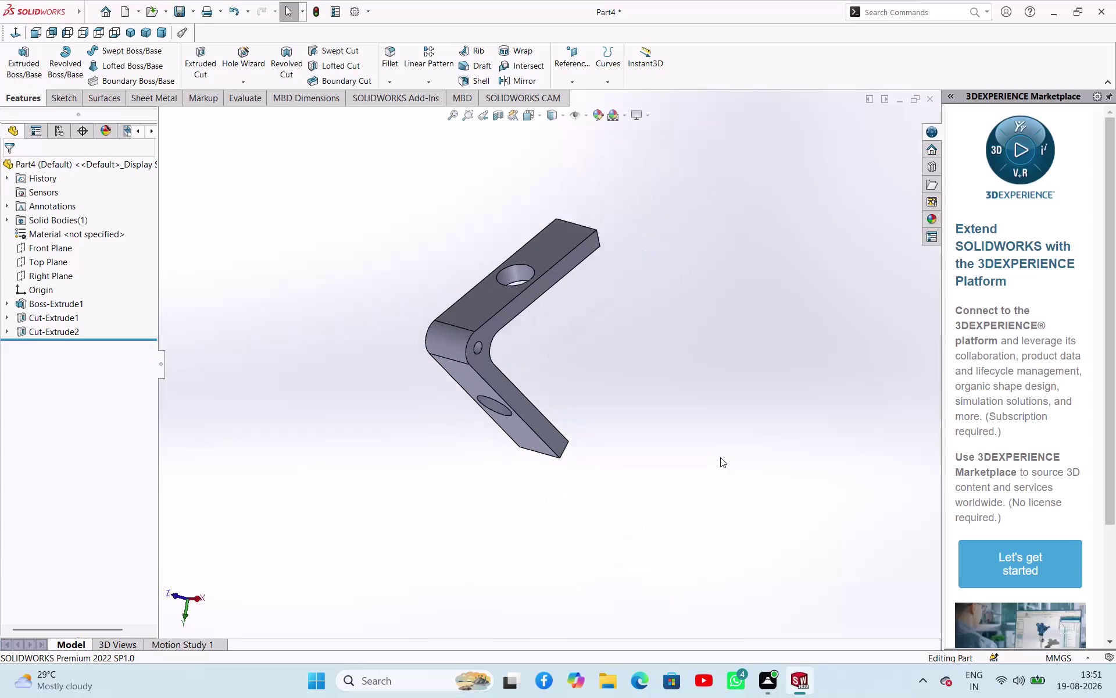
Orbit the lever to inspect its holes from several sides, then snap to isometric orientation.
scroll(up, 3)
middle_drag(444, 309, 659, 371)
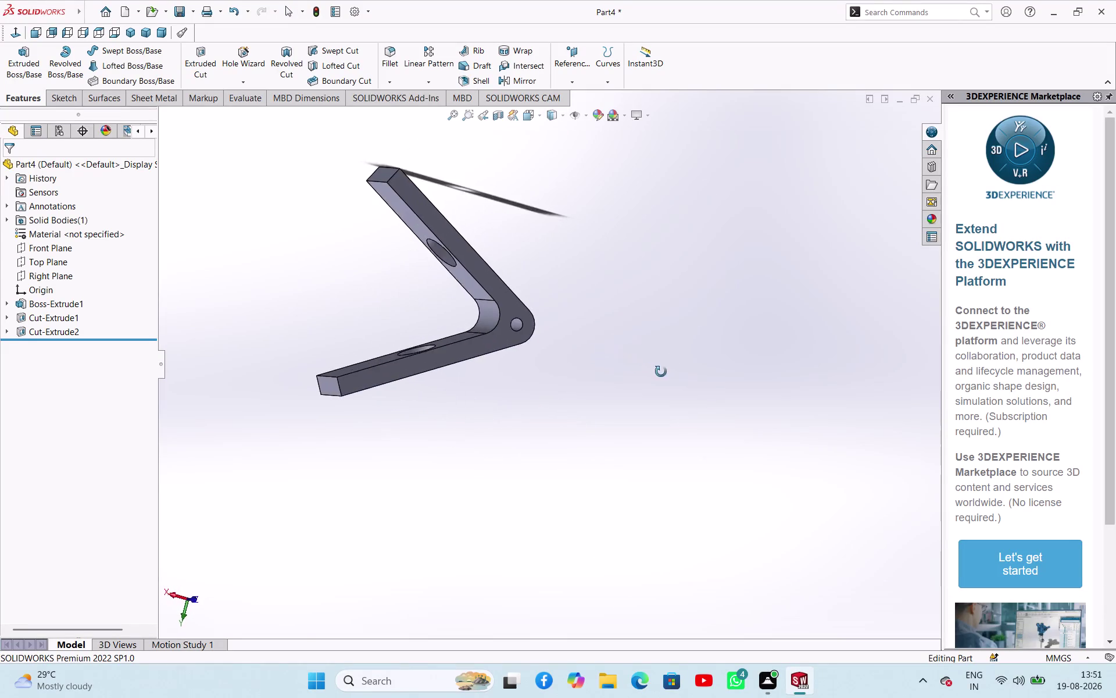
middle_drag(659, 371, 564, 354)
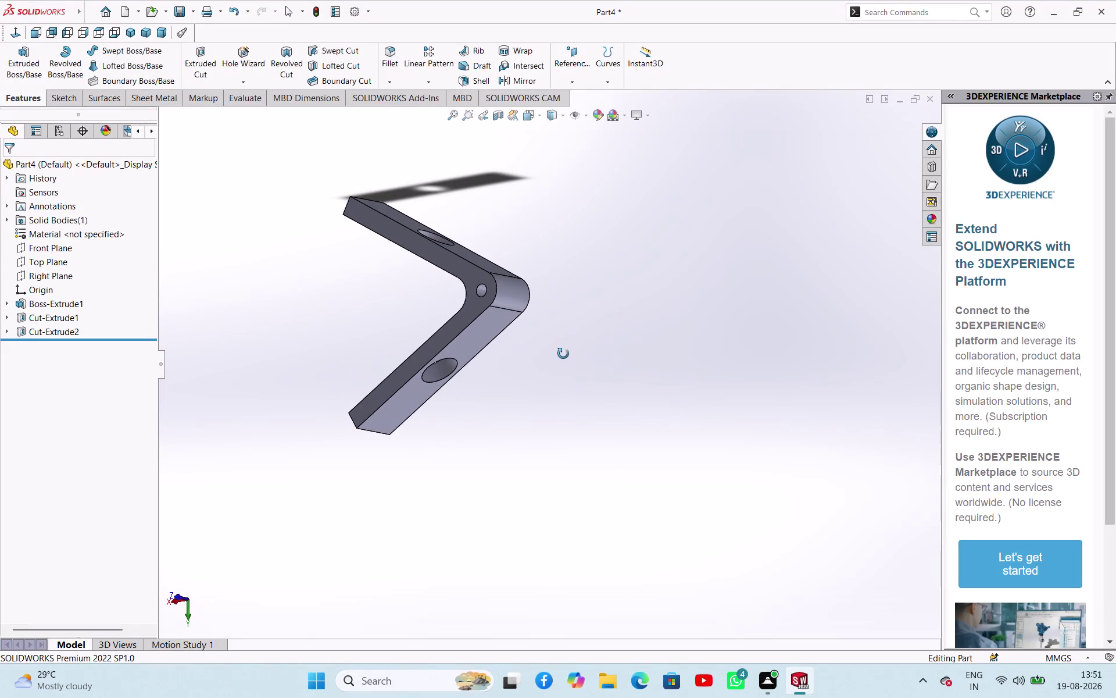
middle_drag(563, 354, 555, 360)
scroll(up, 3)
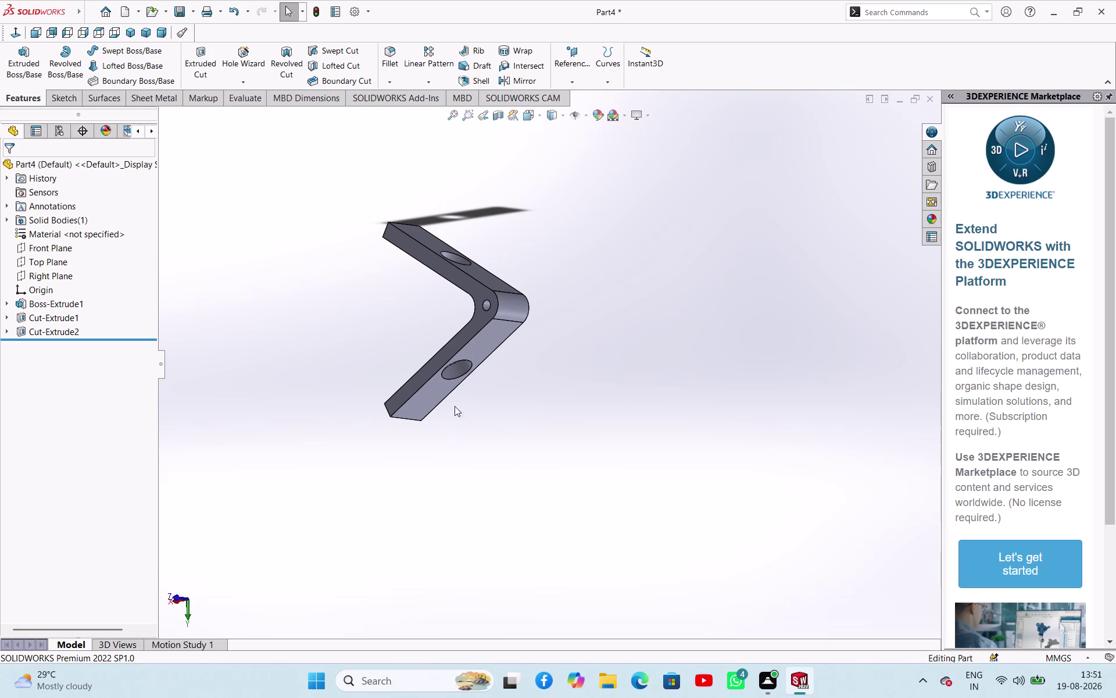
click(123, 36)
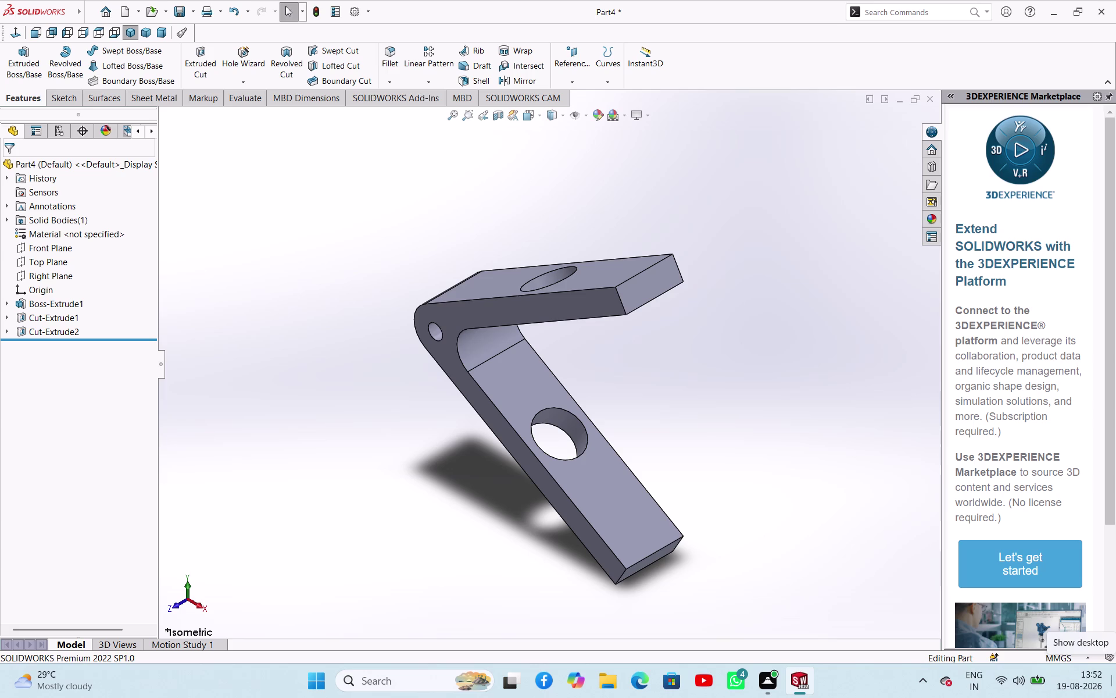
scroll(up, 3)
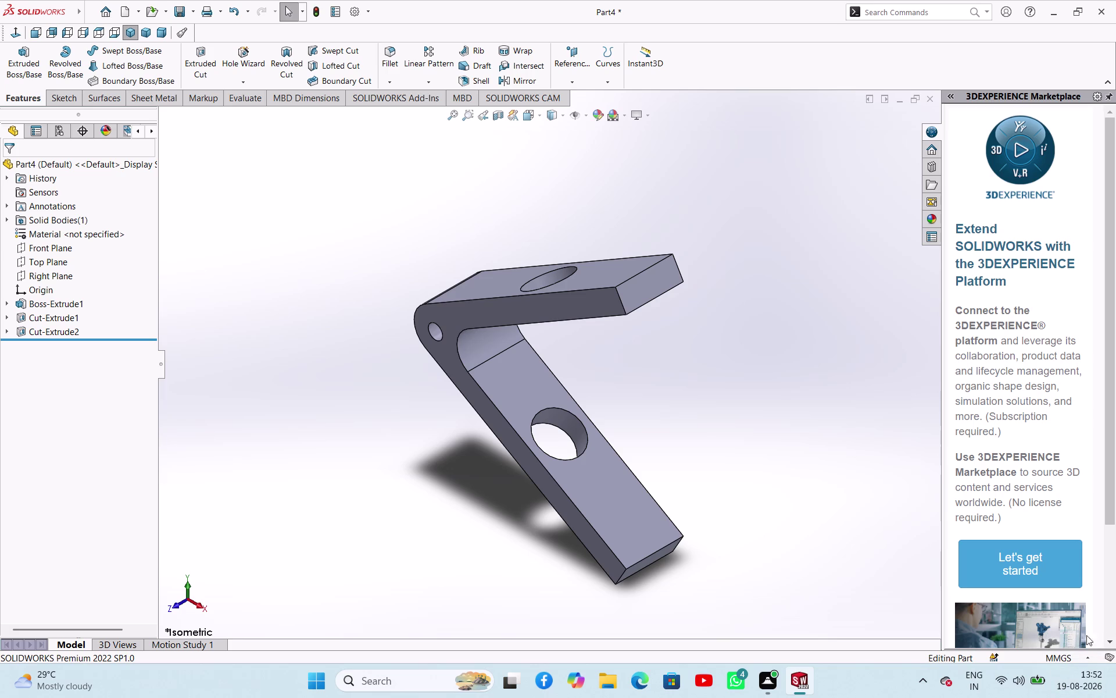
scroll(down, 3)
scroll(up, 3)
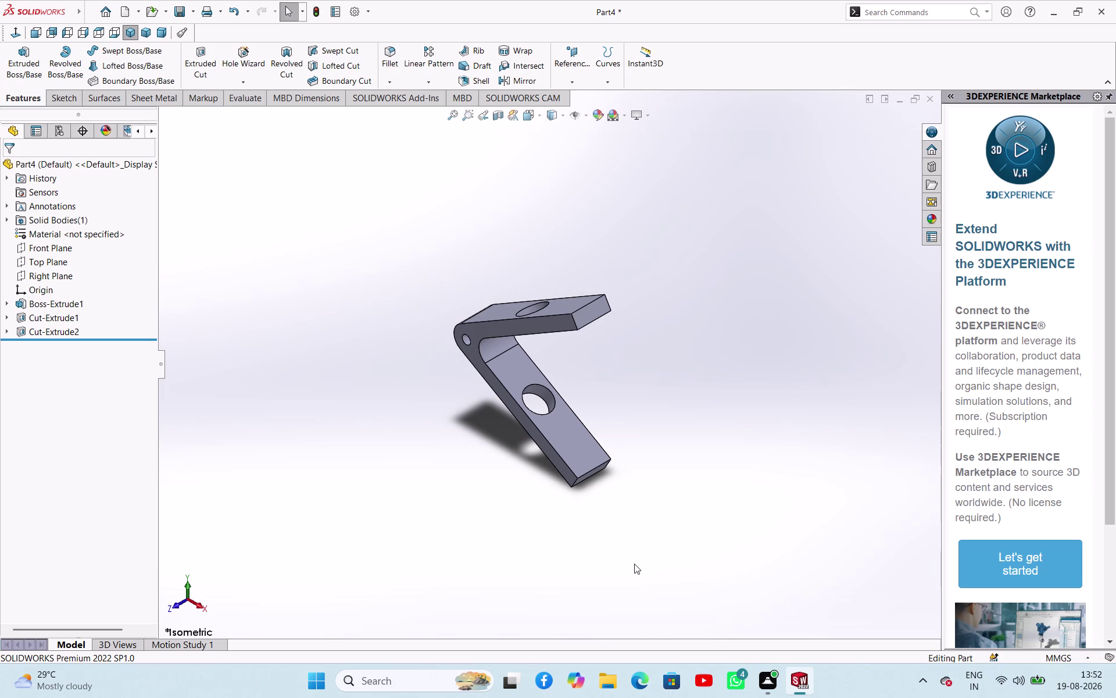
scroll(down, 3)
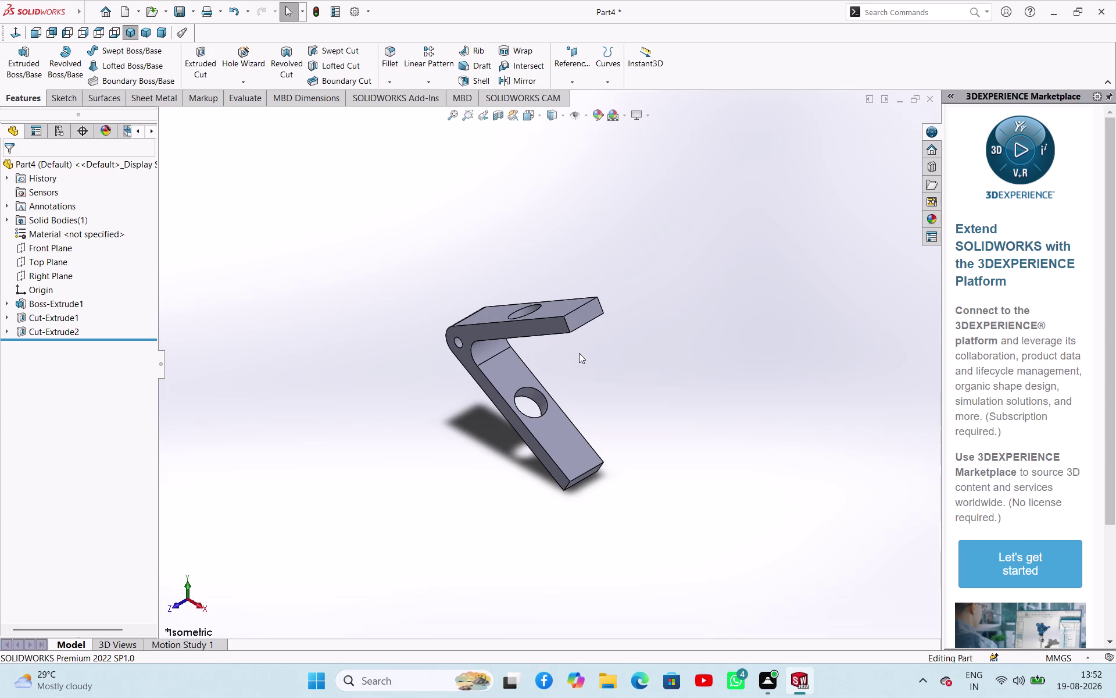
scroll(up, 3)
middle_drag(601, 351, 612, 455)
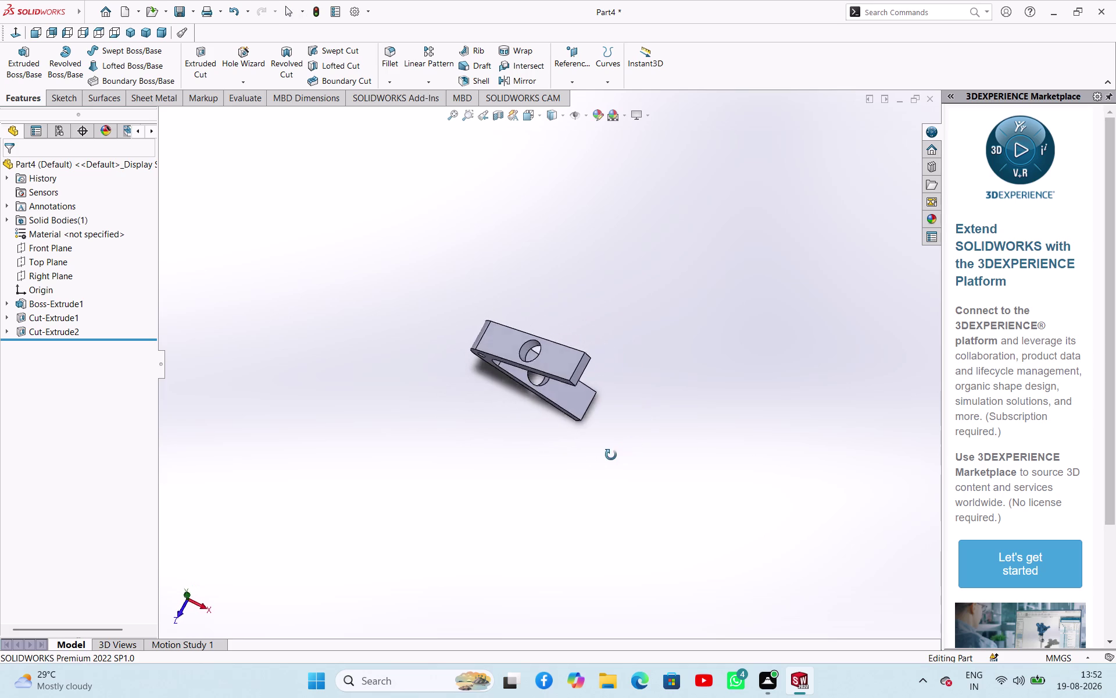
middle_drag(612, 455, 823, 336)
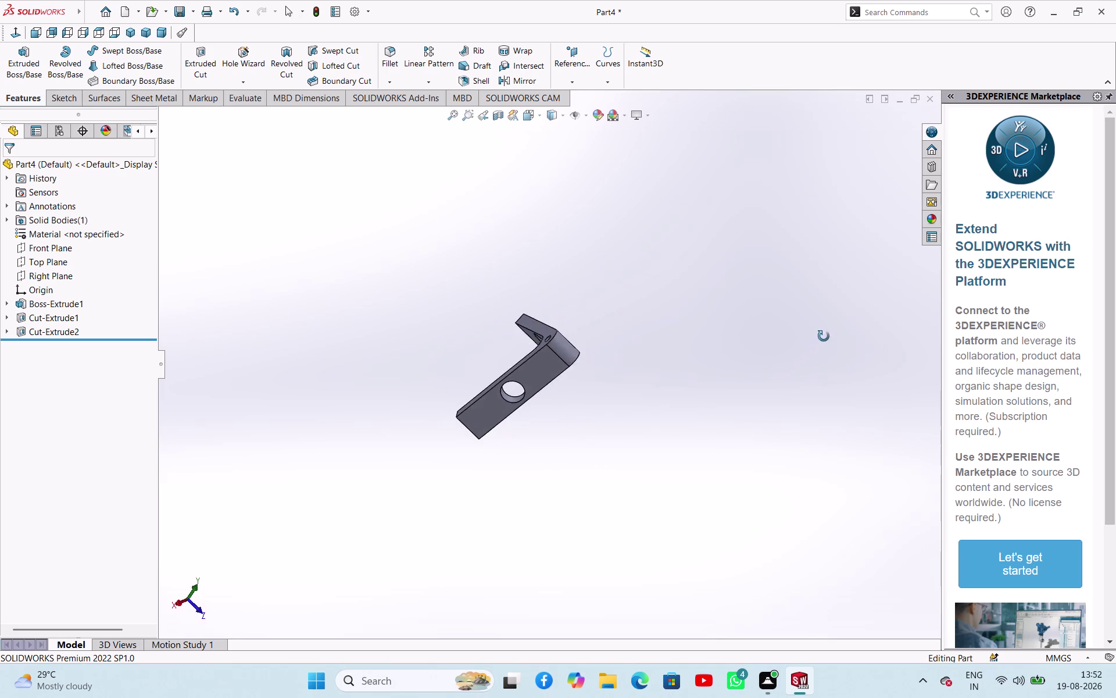
middle_drag(823, 337, 506, 472)
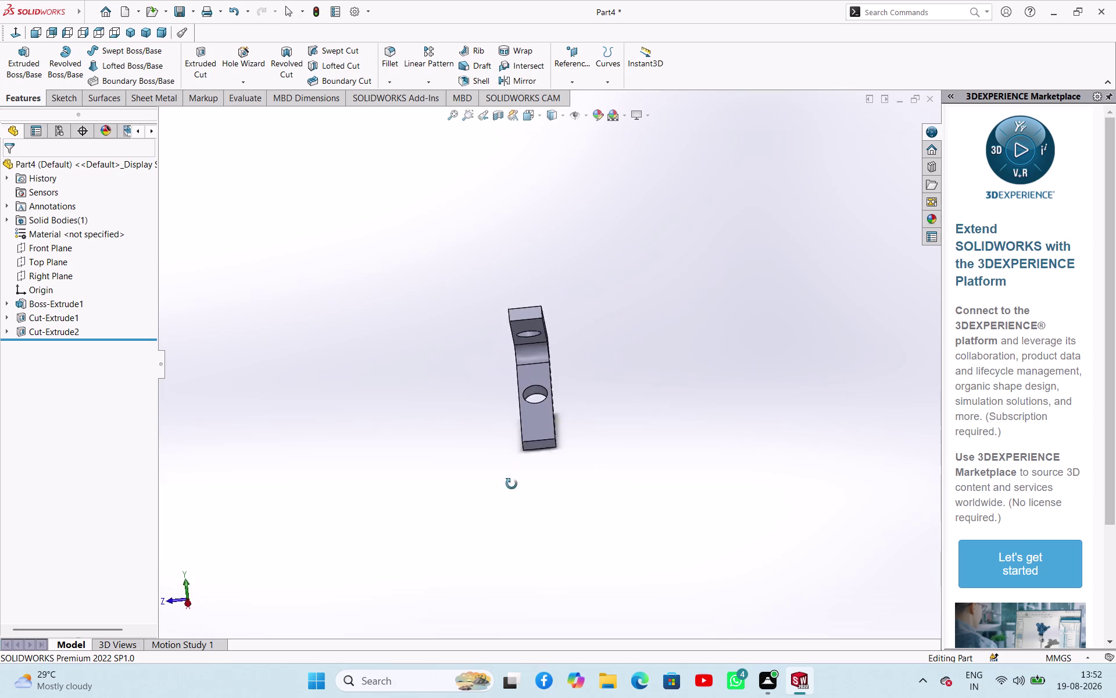
middle_drag(507, 473, 369, 280)
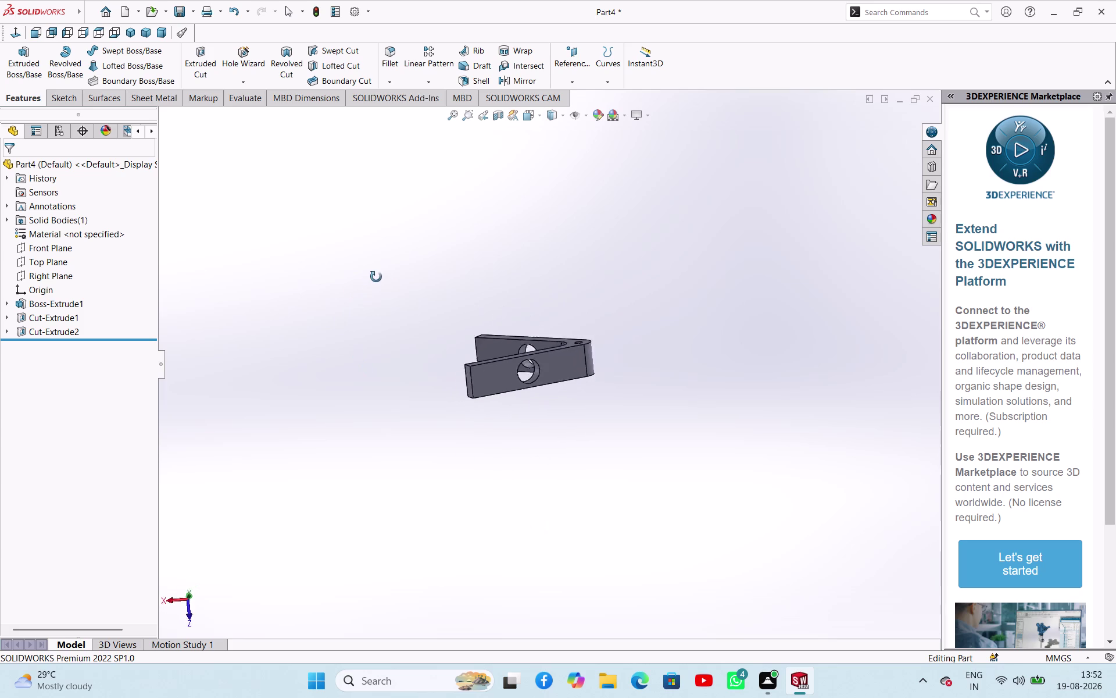
middle_drag(369, 280, 365, 258)
click(128, 33)
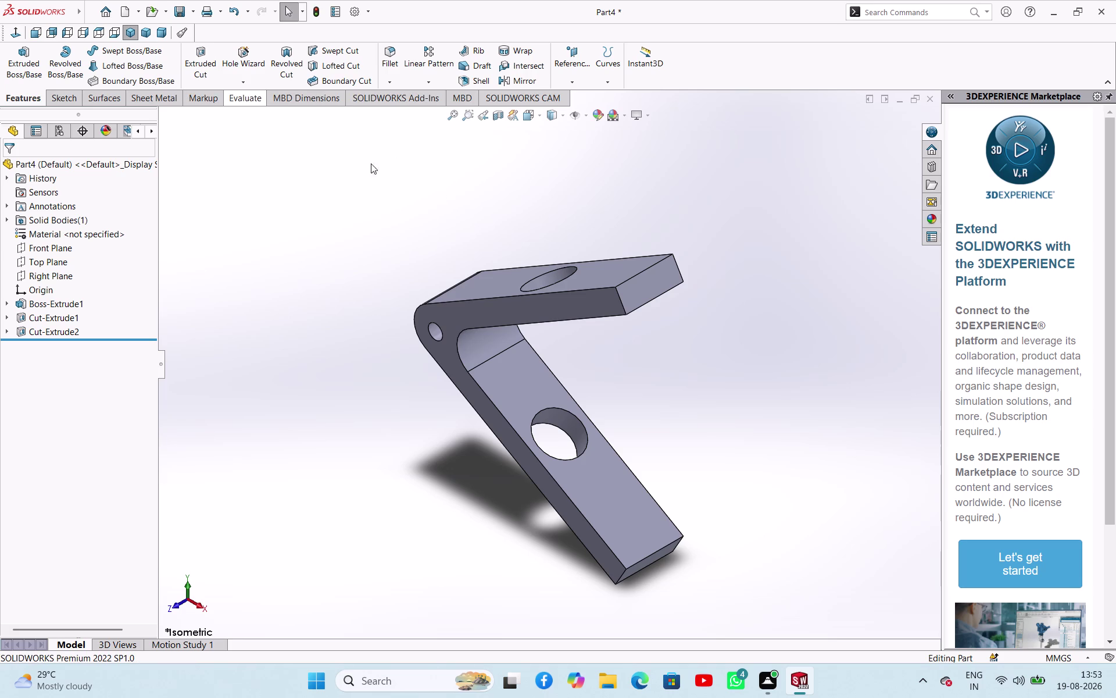
Compare the trimetric, dimetric and isometric orientations of the lever.
click(145, 32)
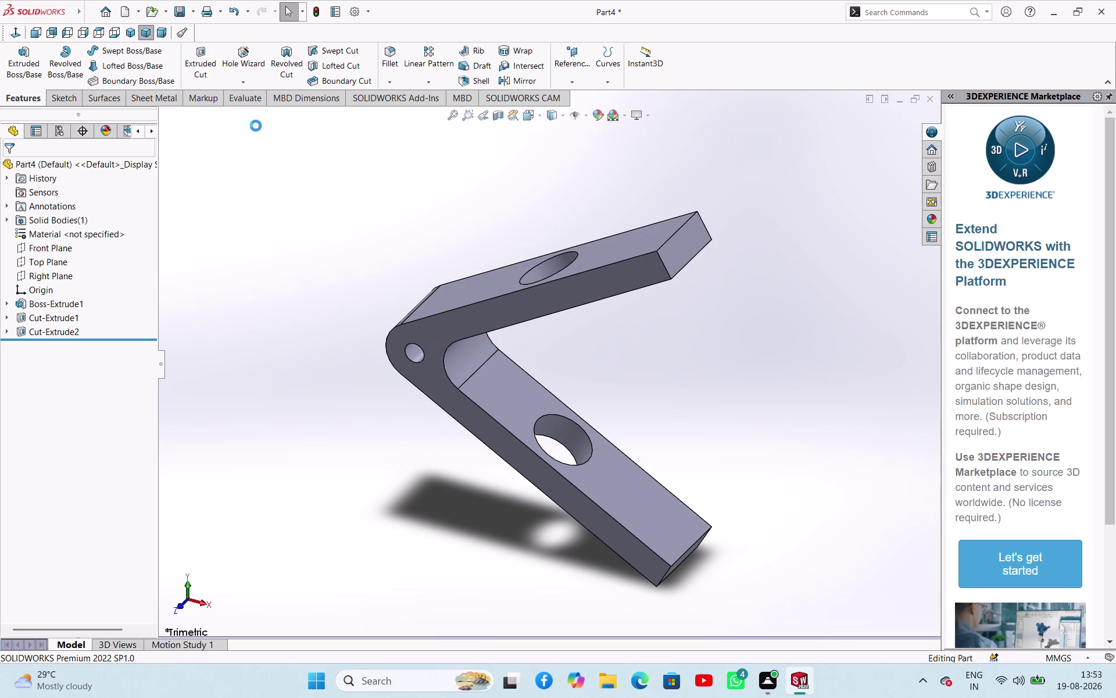
click(164, 29)
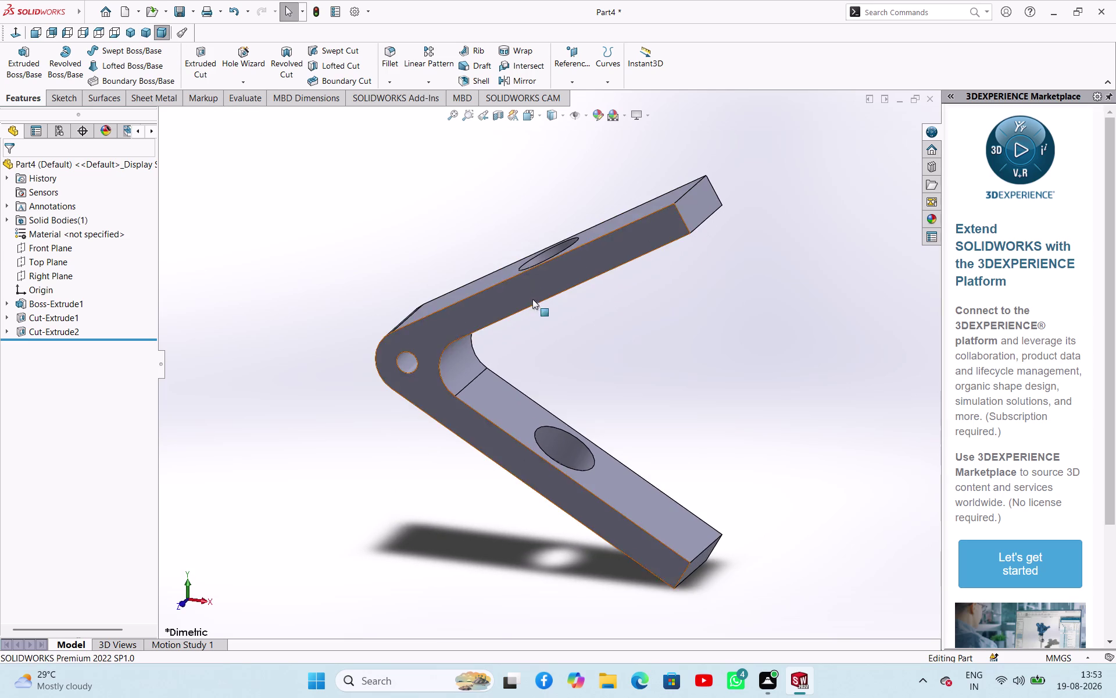
scroll(down, 3)
scroll(up, 3)
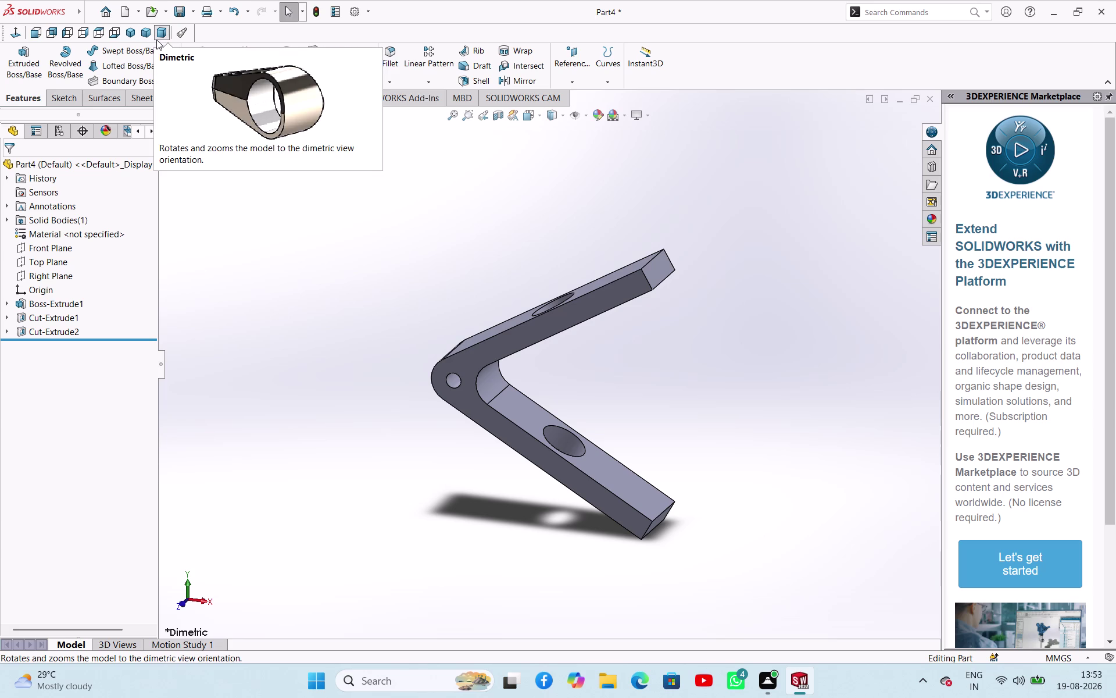
click(130, 35)
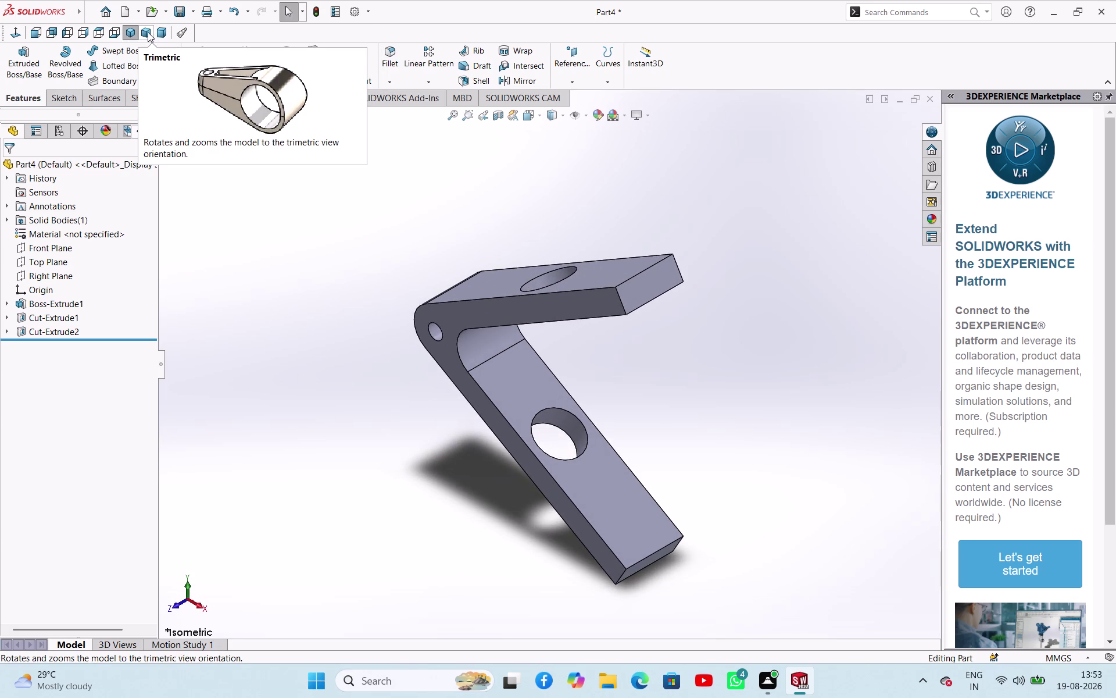
click(148, 32)
click(162, 33)
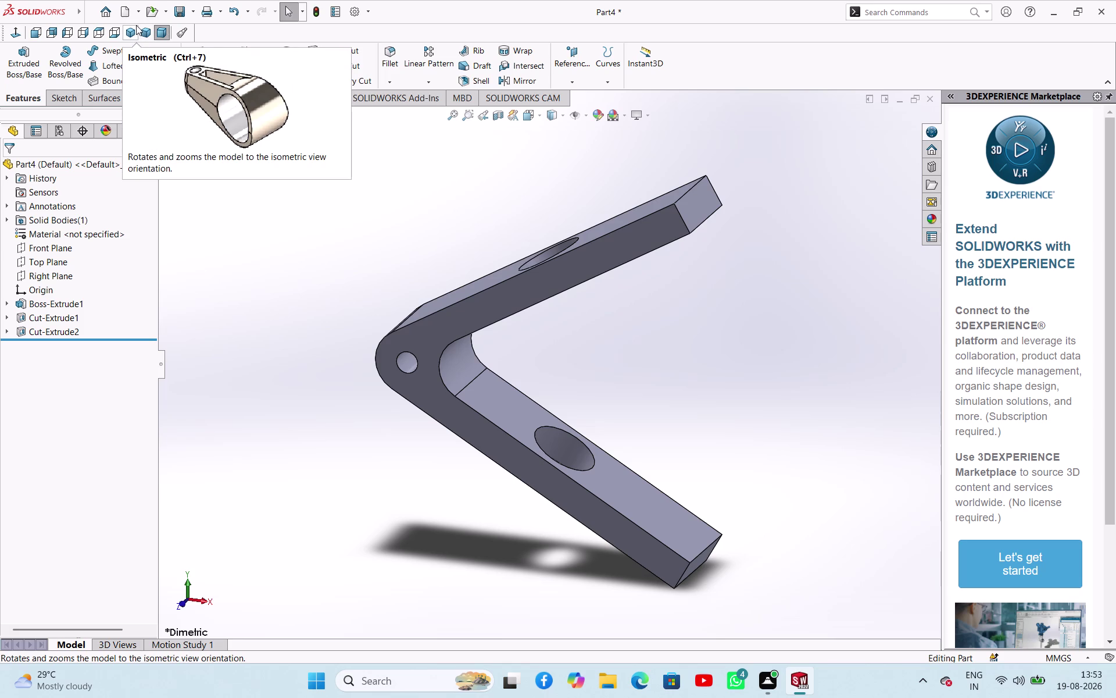
Cycle the standard views again, settle on dimetric, and narrow the Marketplace pane.
click(136, 25)
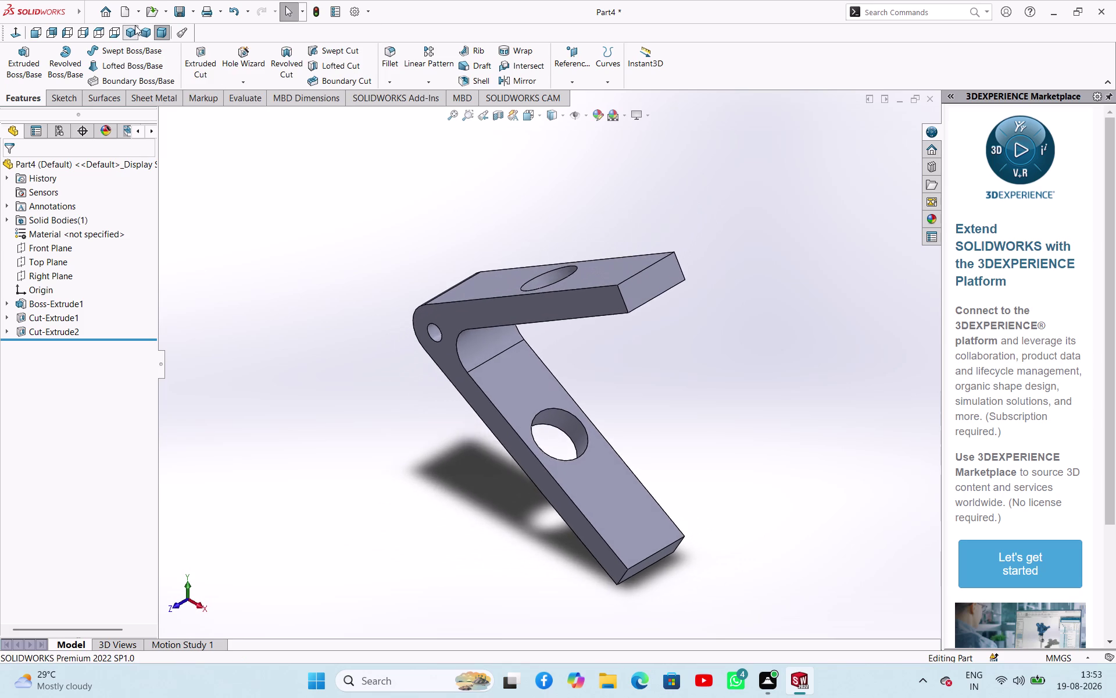
click(145, 30)
click(161, 30)
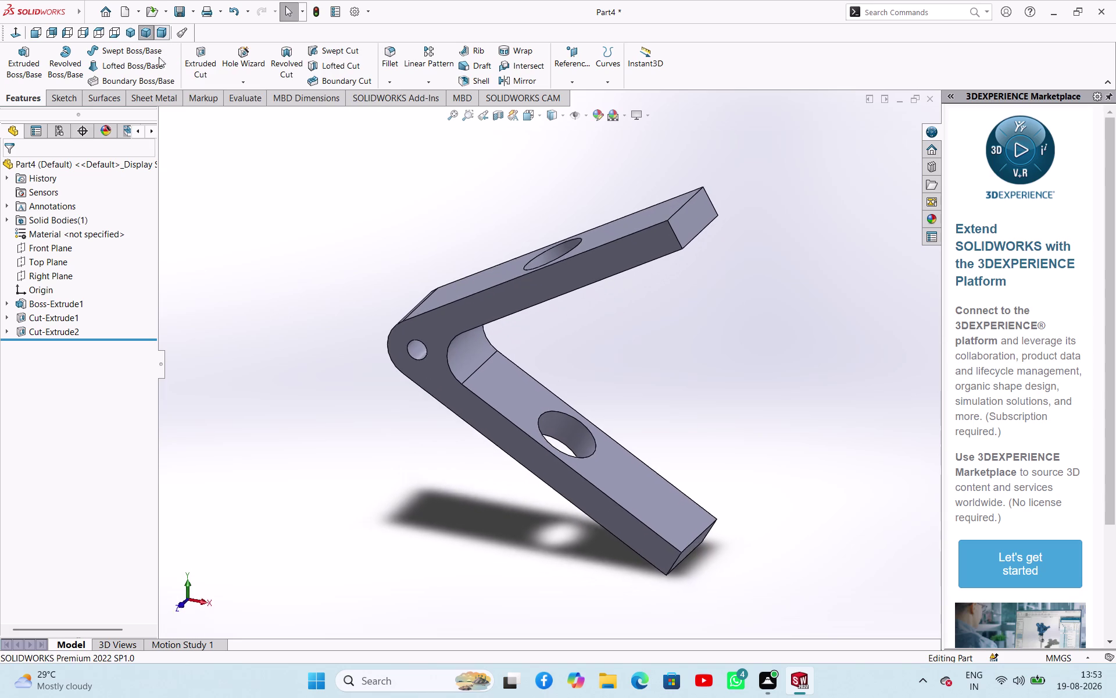
click(669, 333)
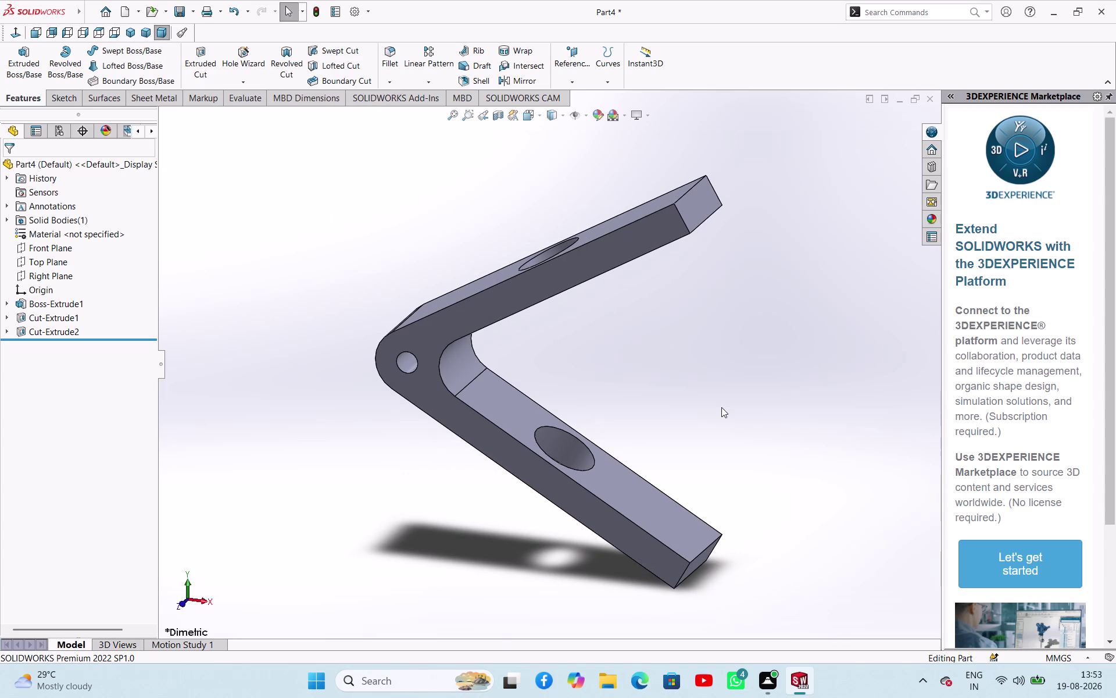
scroll(down, 3)
scroll(up, 3)
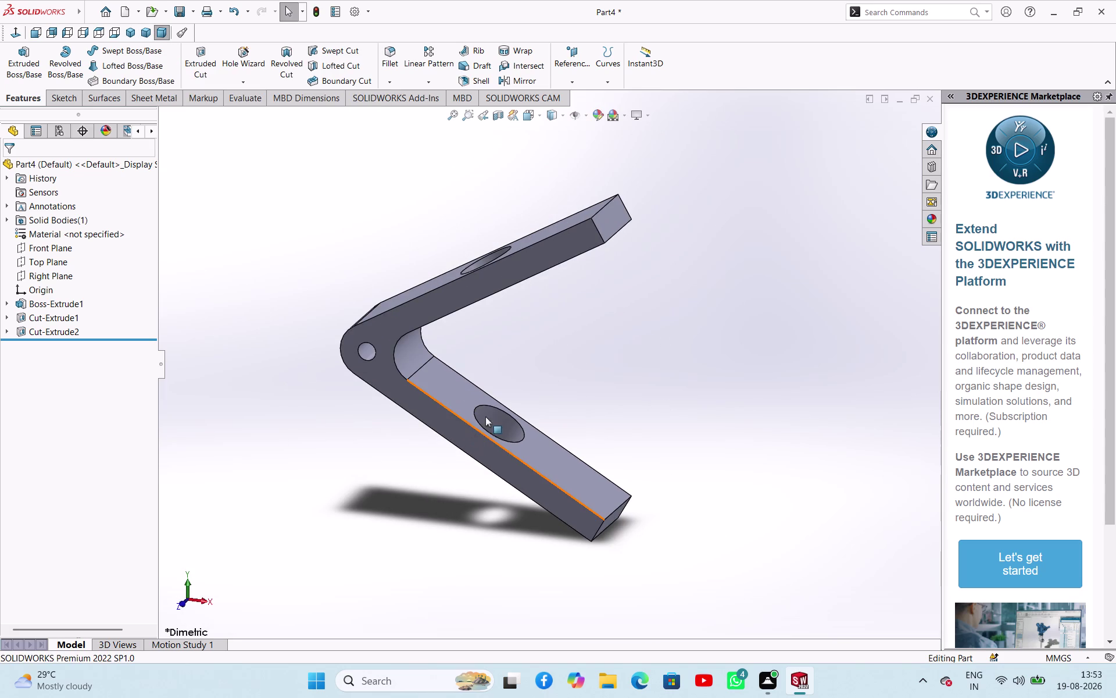
click(488, 407)
click(683, 403)
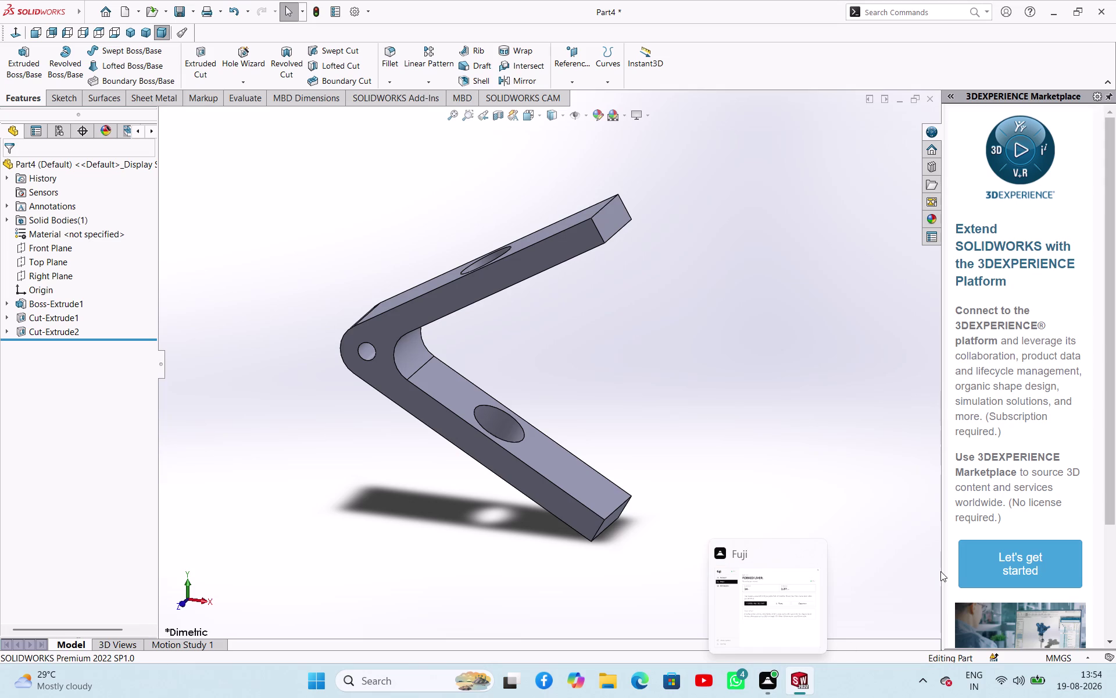
drag(944, 573, 1064, 567)
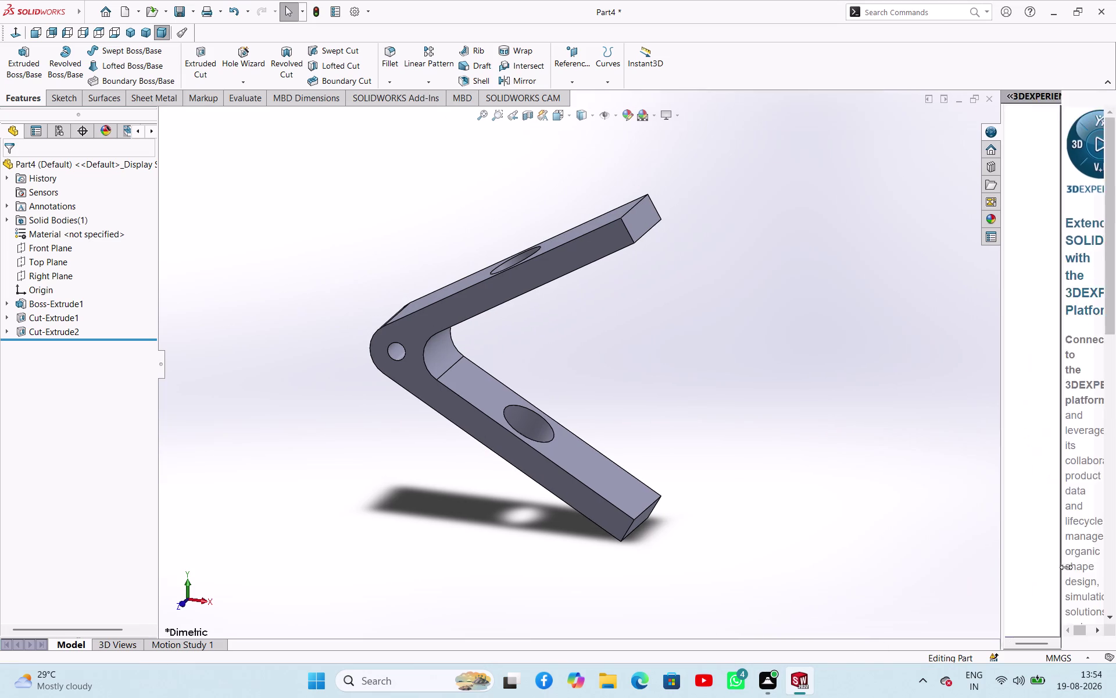
Collapse the 3DEXPERIENCE Marketplace pane fully and adjust the zoom on the bracket.
drag(1063, 567, 1115, 565)
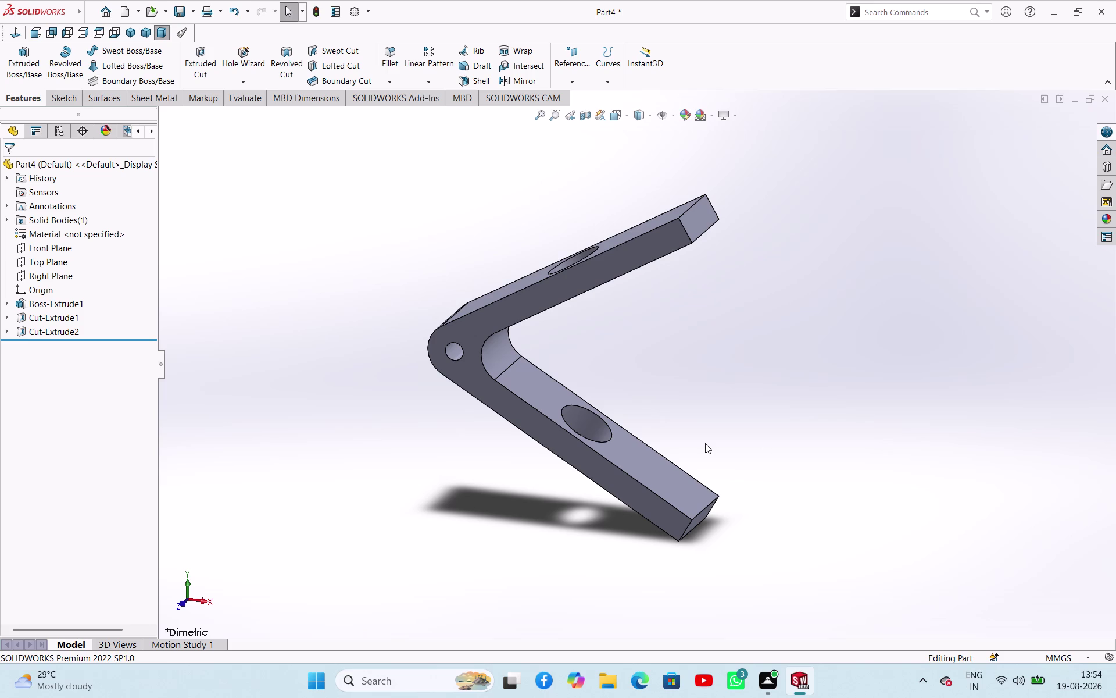
scroll(up, 3)
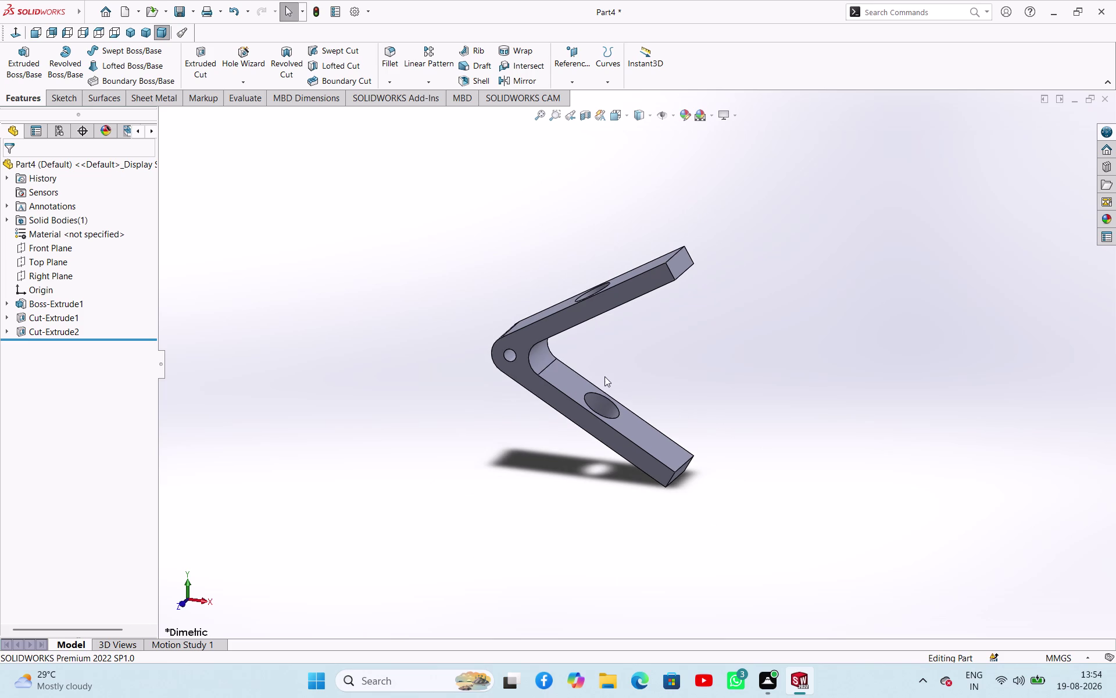
scroll(down, 3)
scroll(down, 3)
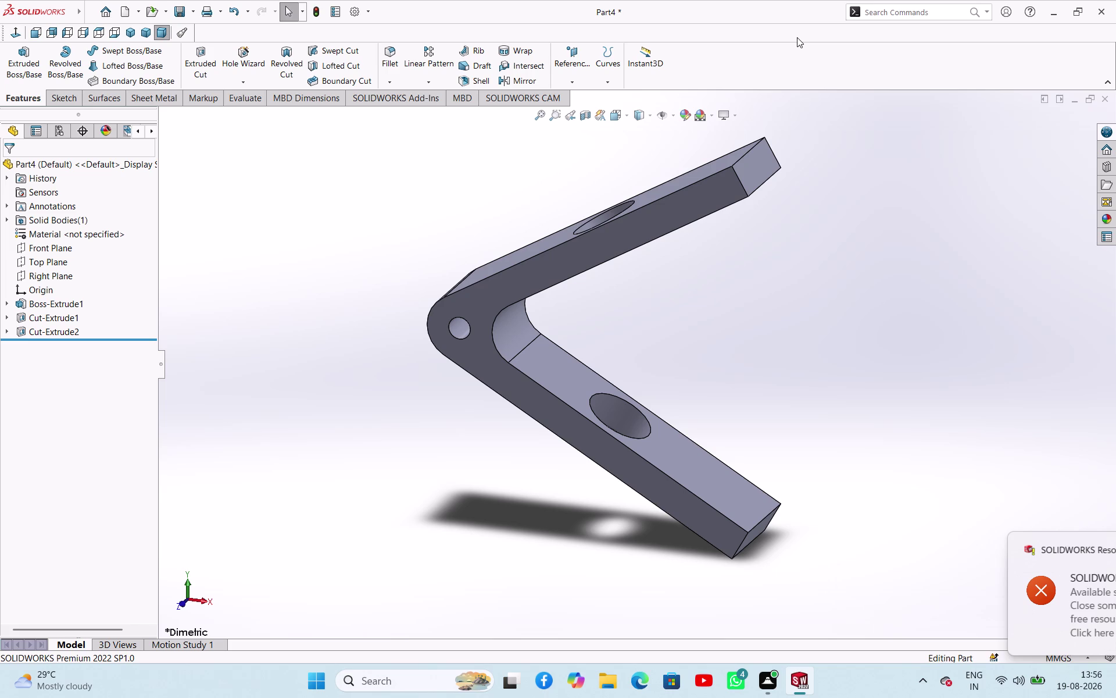
scroll(down, 3)
scroll(up, 3)
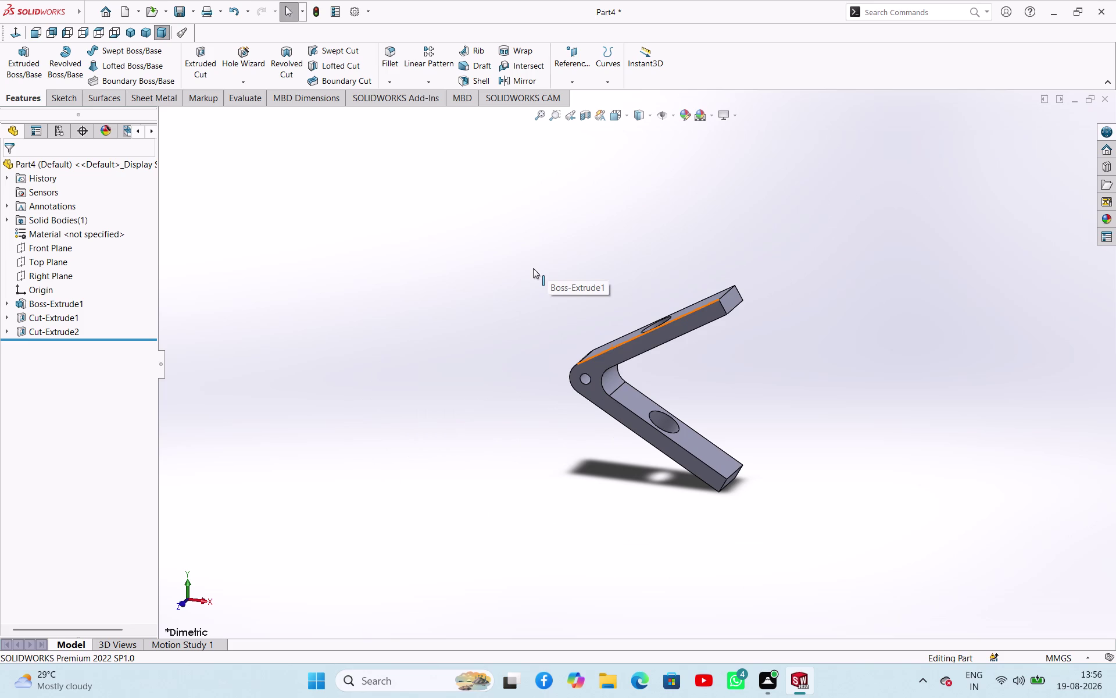
scroll(up, 3)
scroll(down, 3)
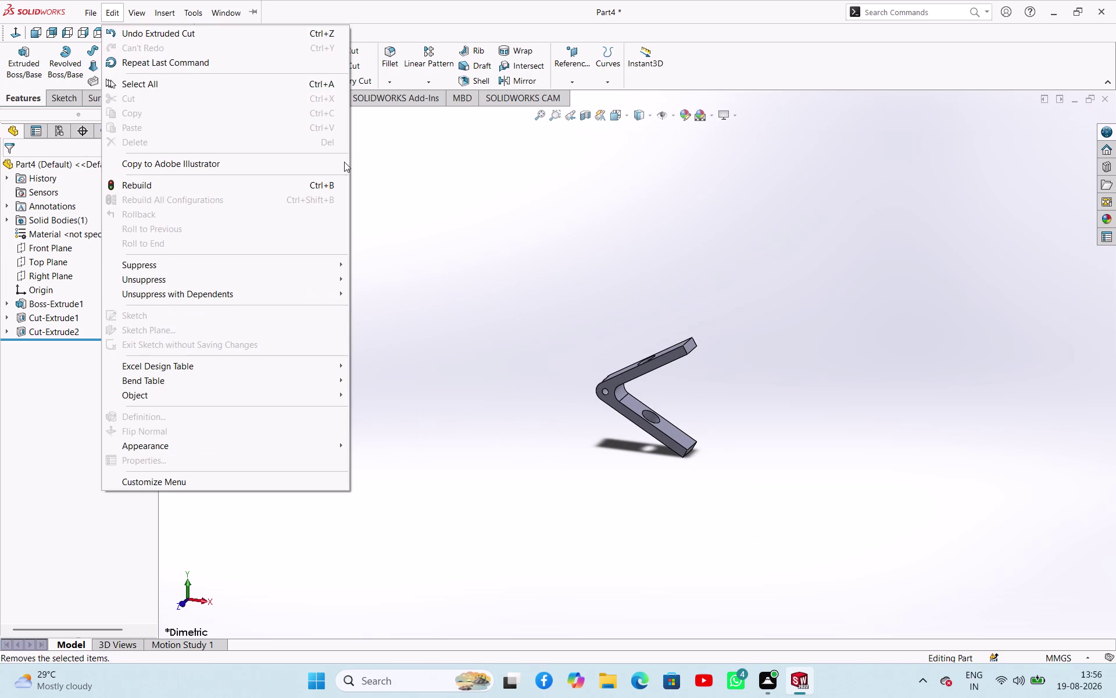
click(422, 185)
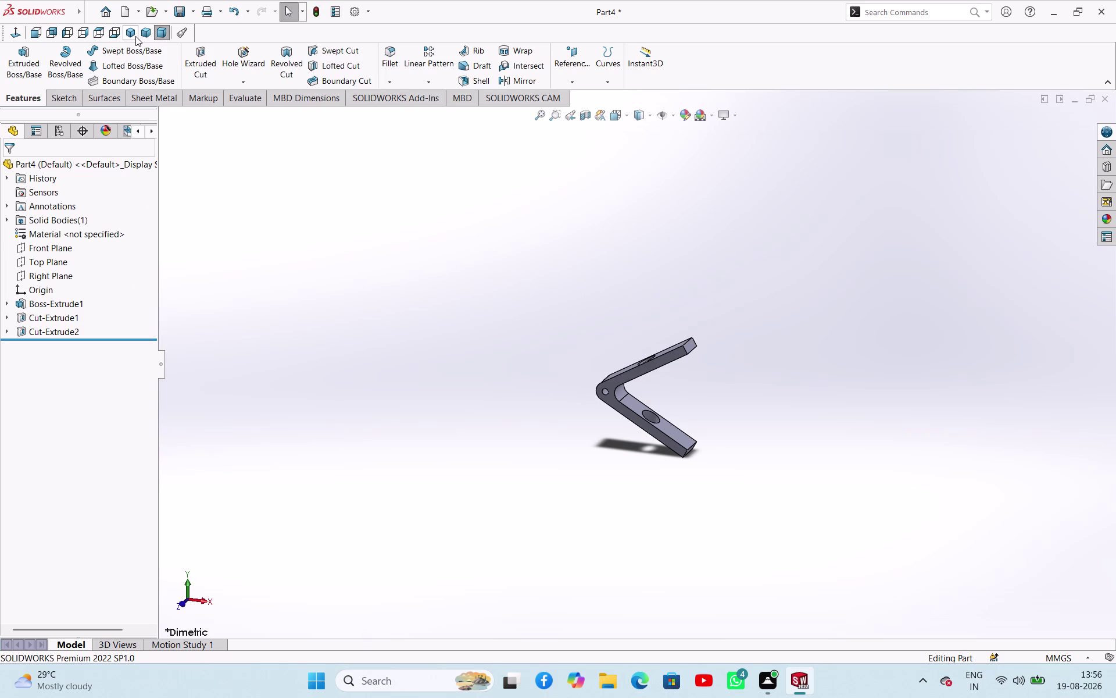
click(135, 36)
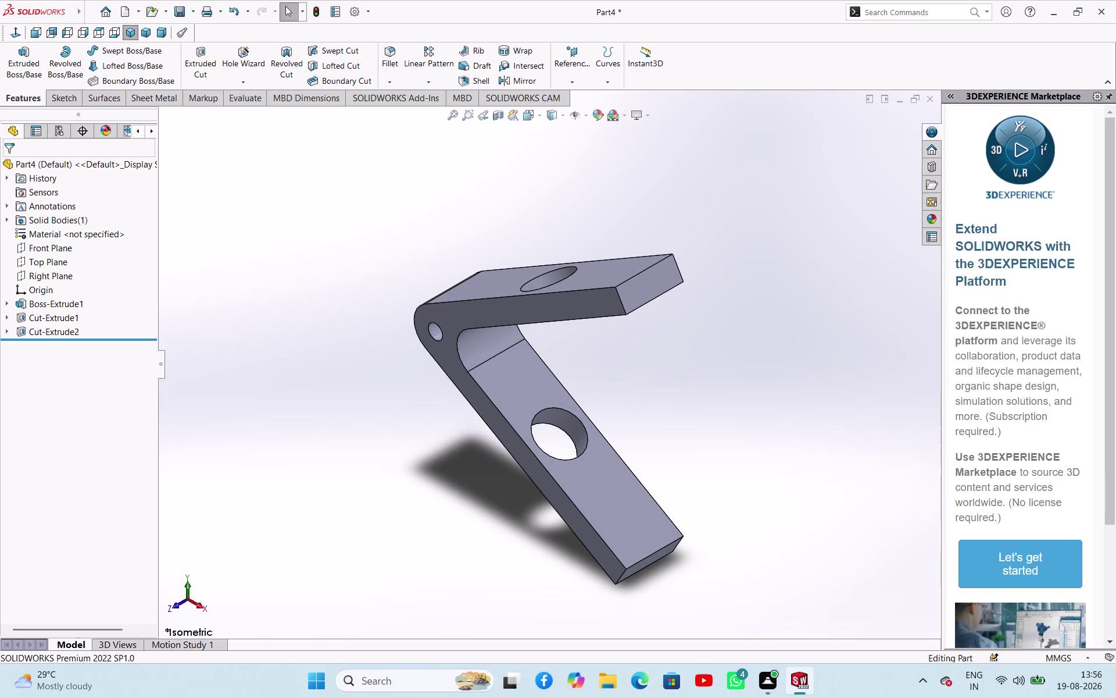
drag(943, 464, 1115, 482)
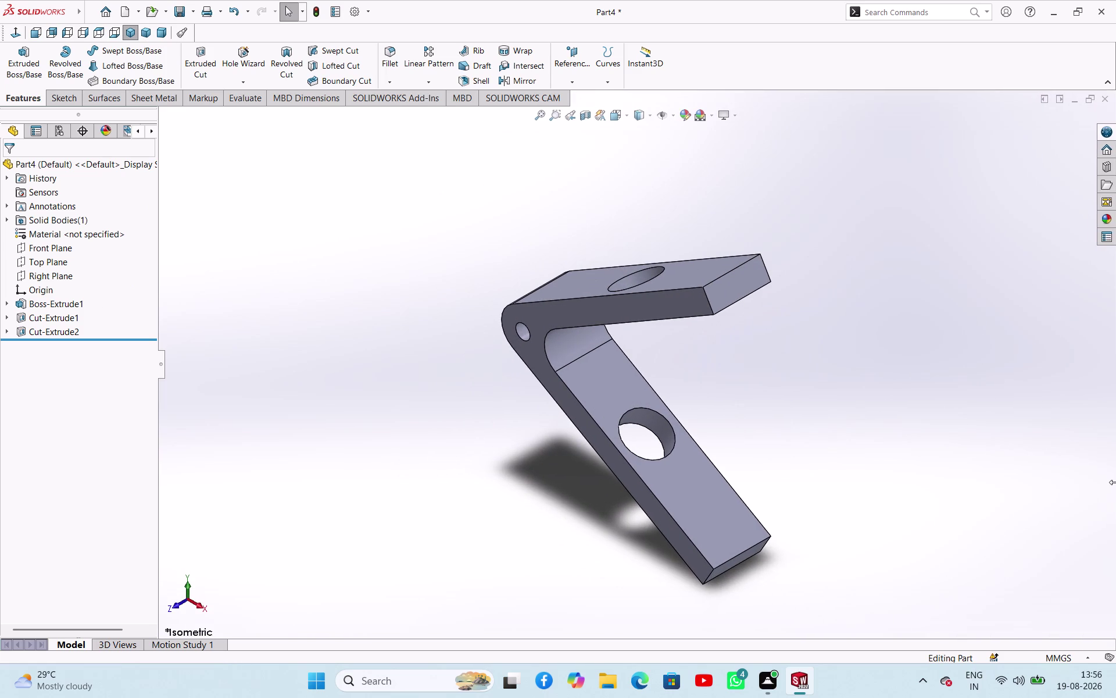
drag(1115, 482, 1115, 483)
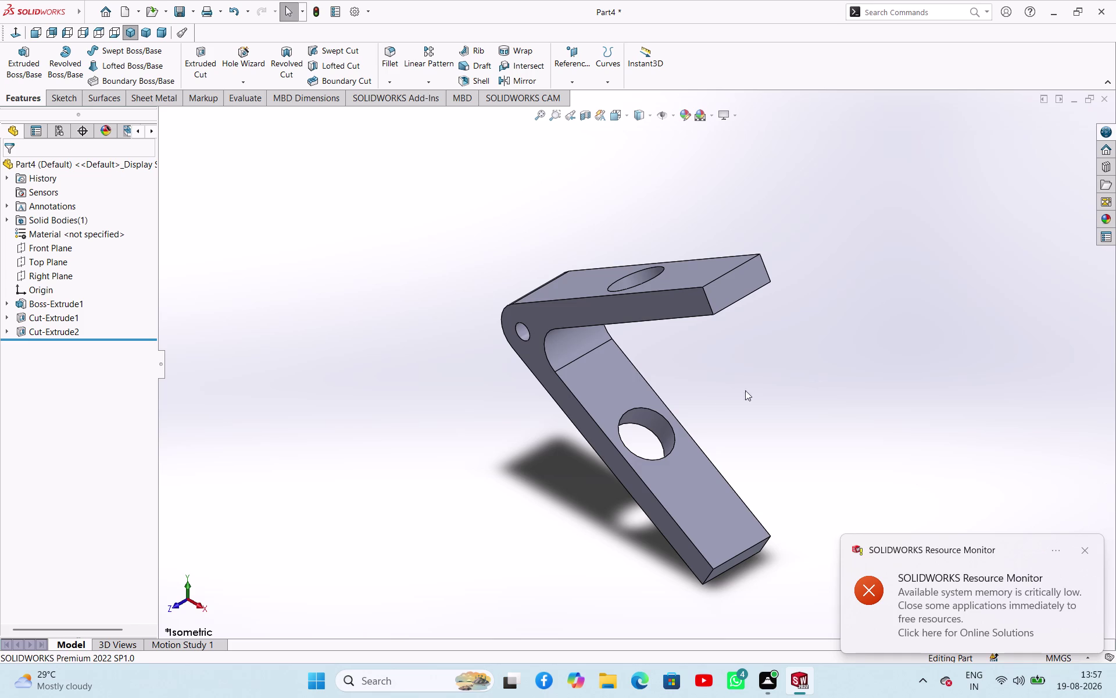
click(1090, 553)
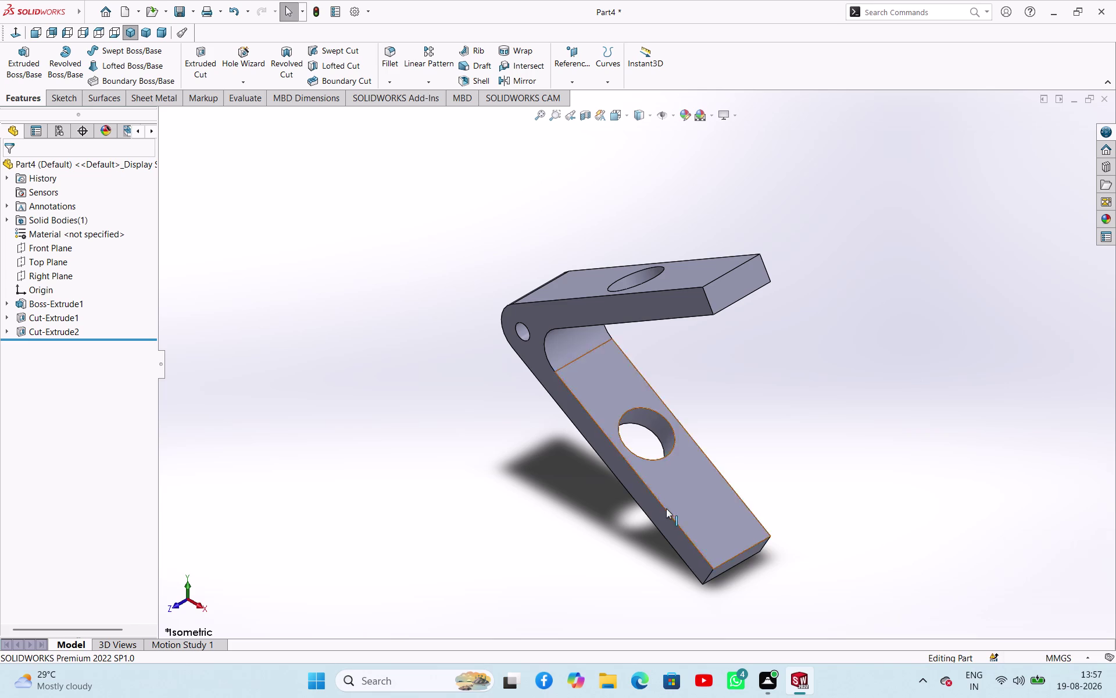
scroll(up, 3)
scroll(down, 3)
scroll(down, 3)
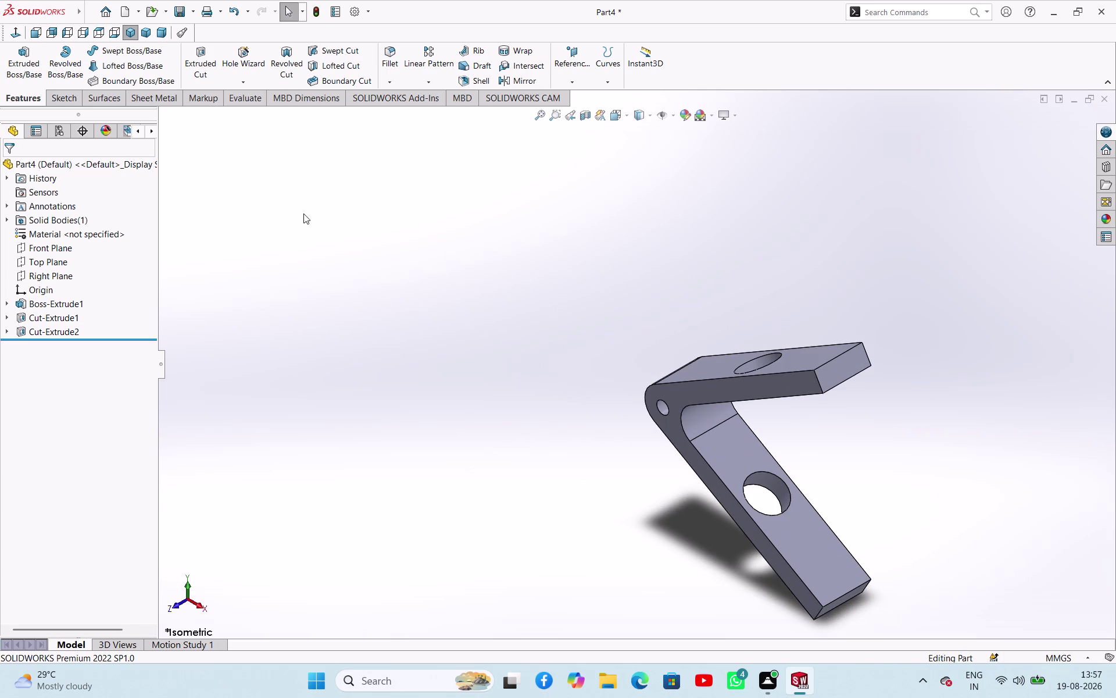
click(257, 202)
key(ctrl+s)
Clear the default file name in the Save As dialog.
scroll(down, 3)
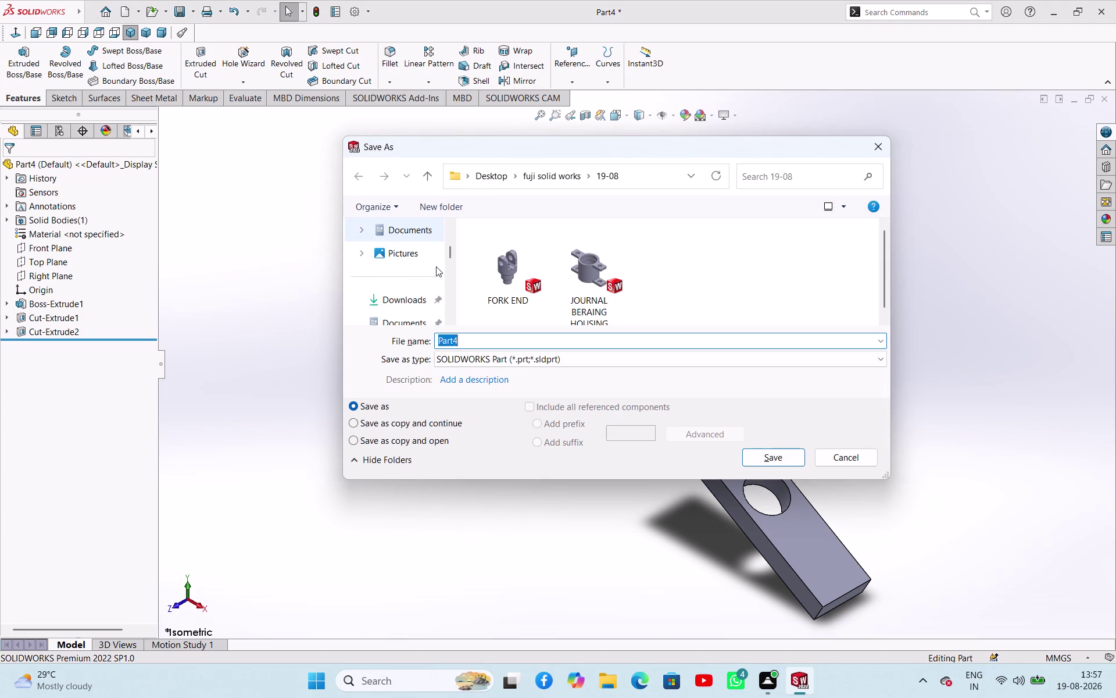
scroll(down, 3)
scroll(up, 3)
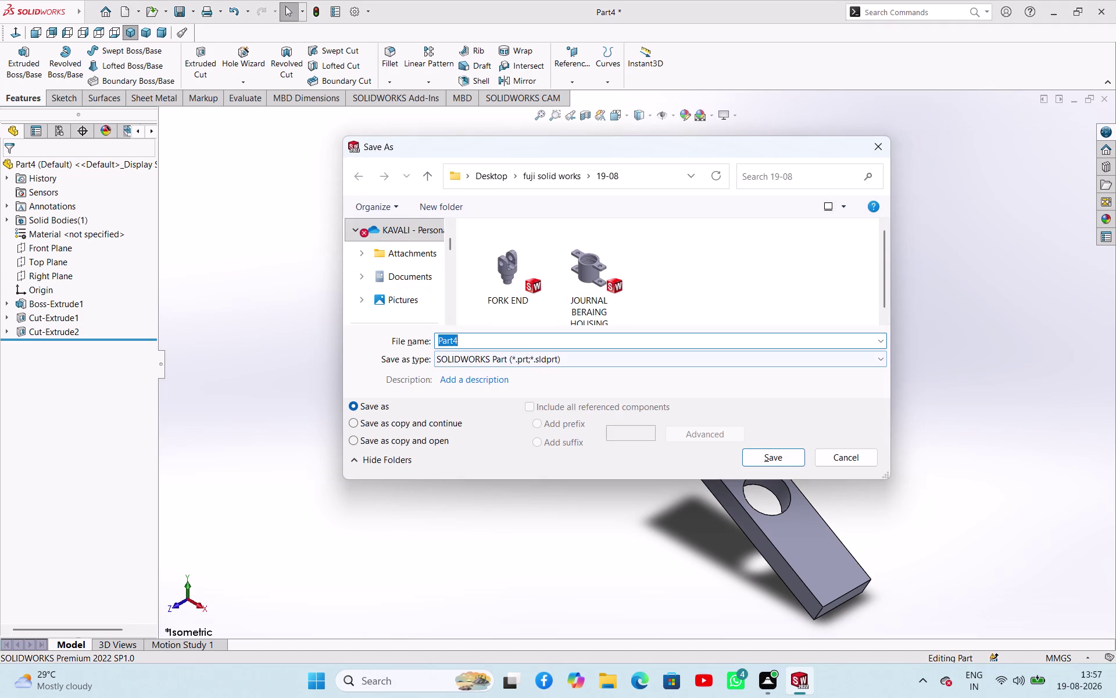
key(BackSpace)
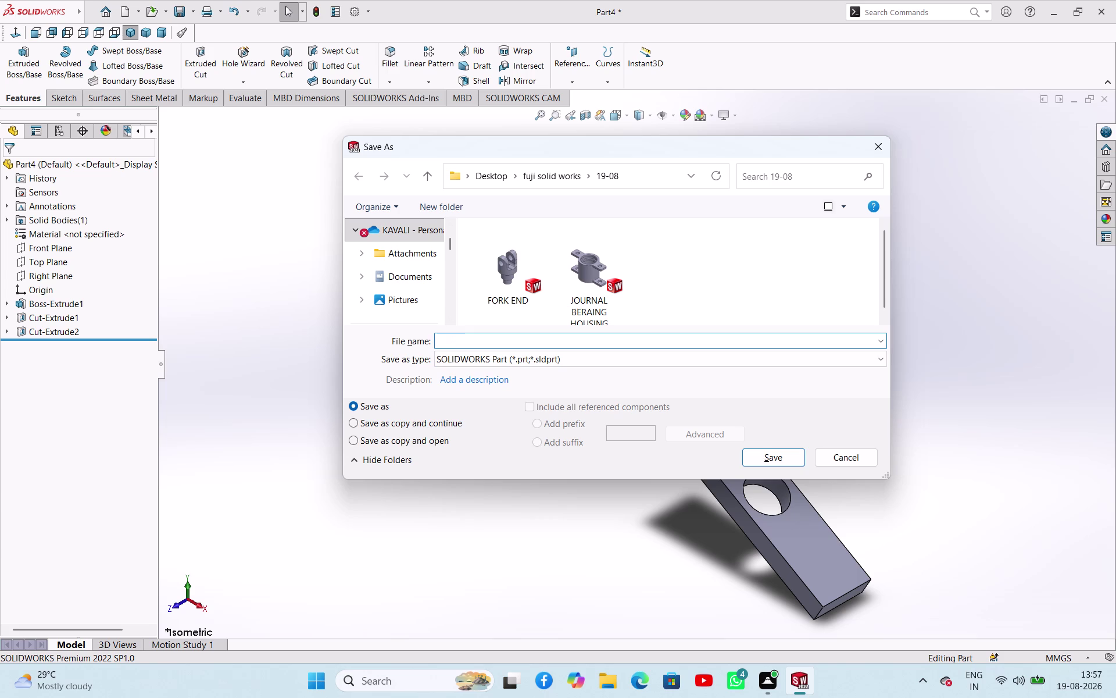
click(591, 356)
click(589, 355)
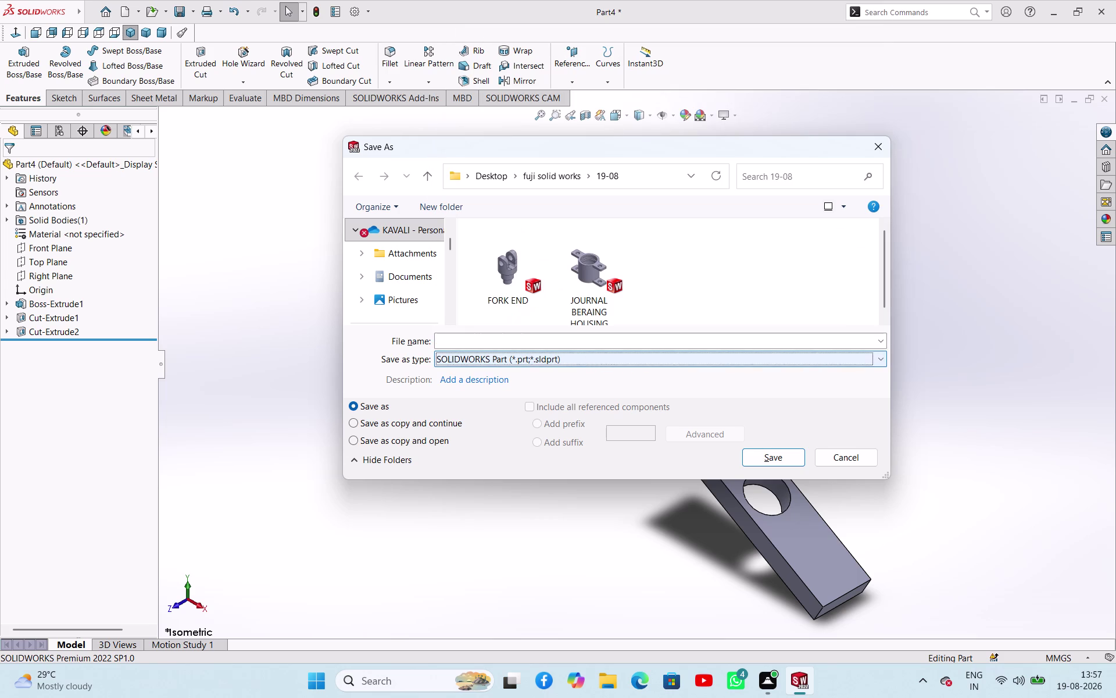
click(584, 343)
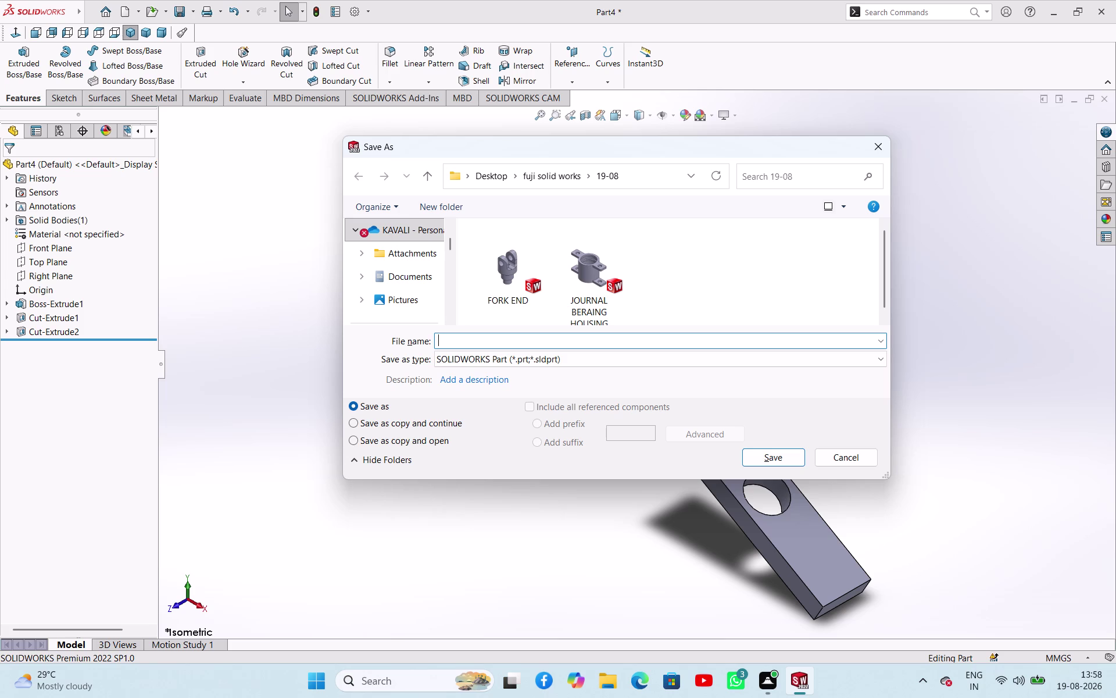
Name the part FORKED LEVER and save it in the 19-08 folder.
key(f)
key(o)
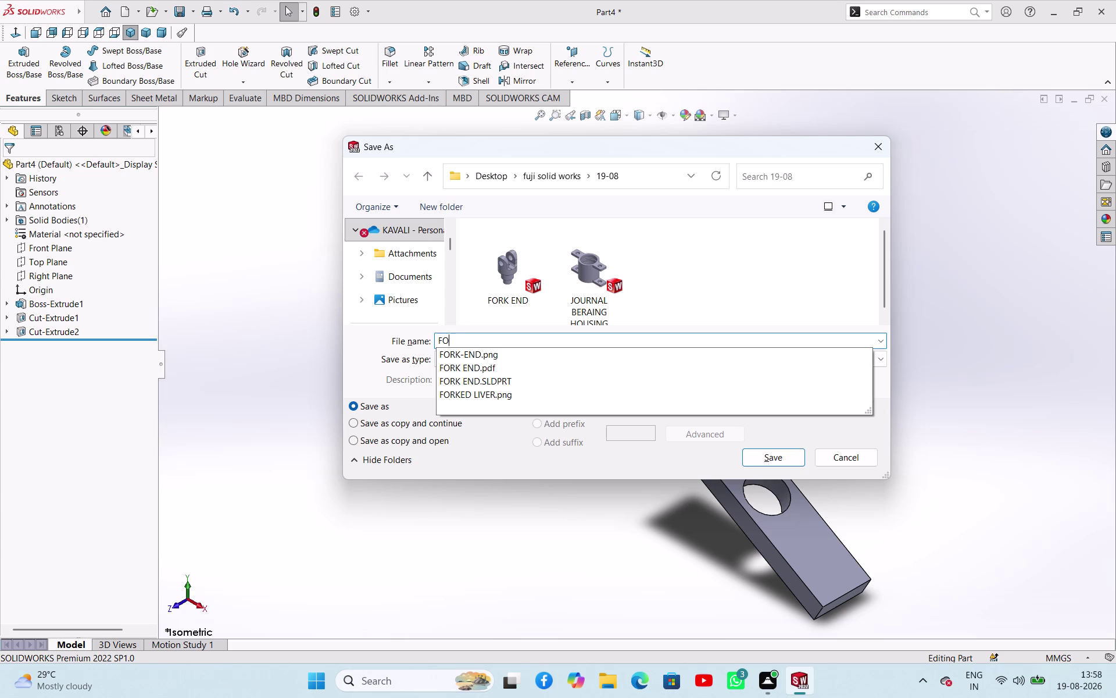
text(RK)
text(ED)
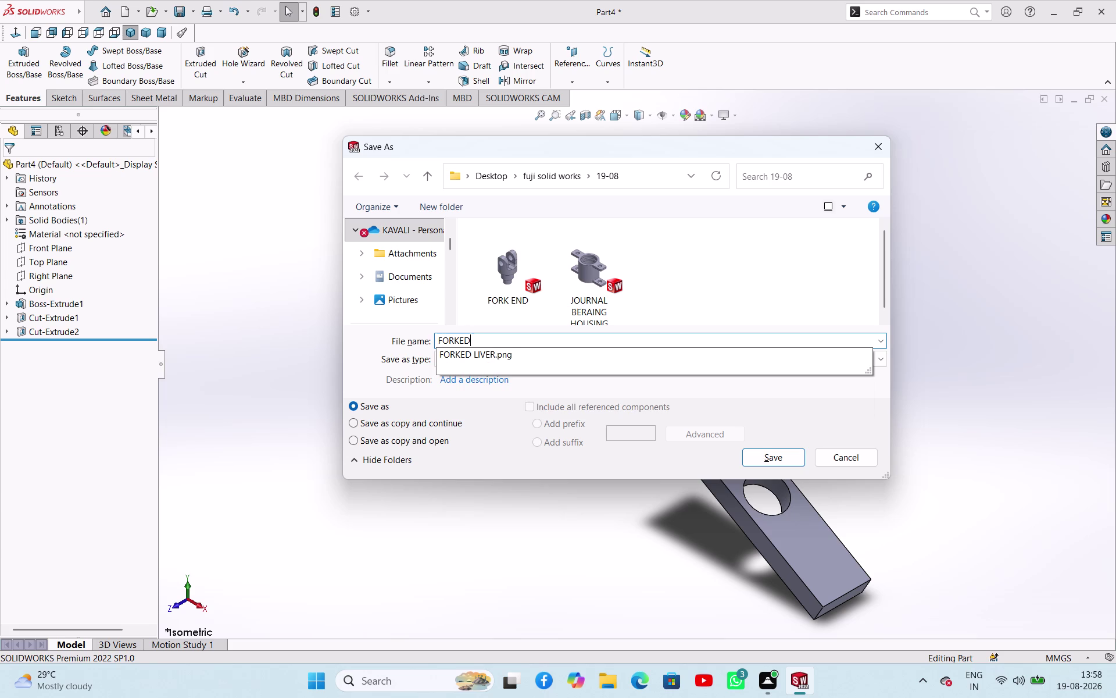
key(space)
text(LO)
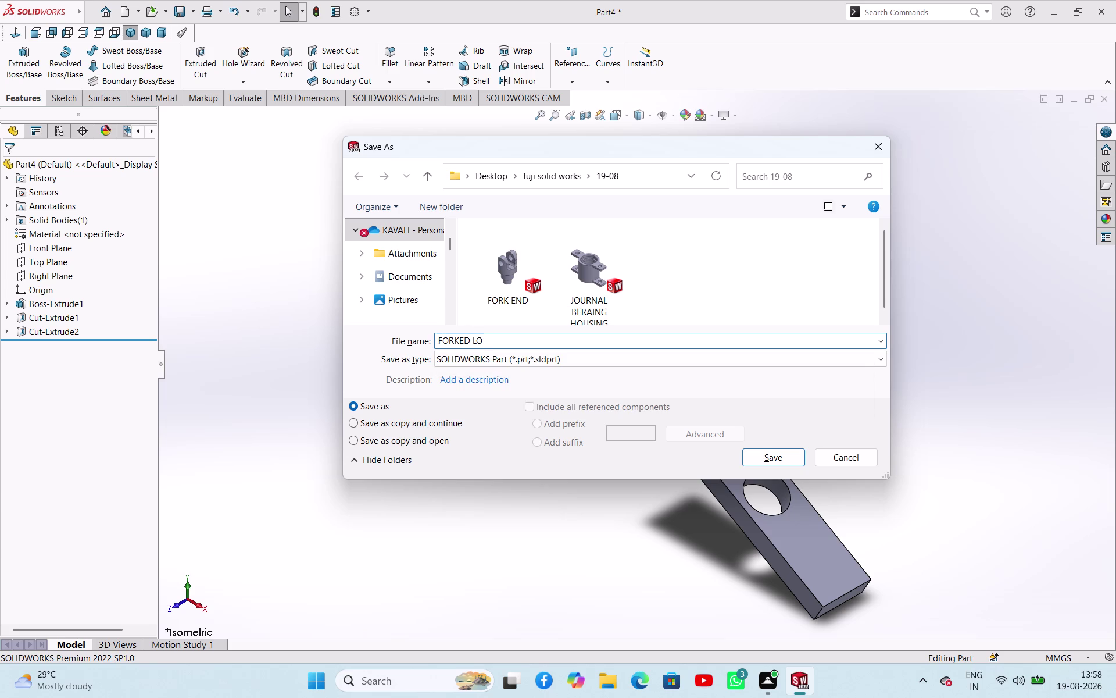
key(BackSpace)
key(BackSpace)
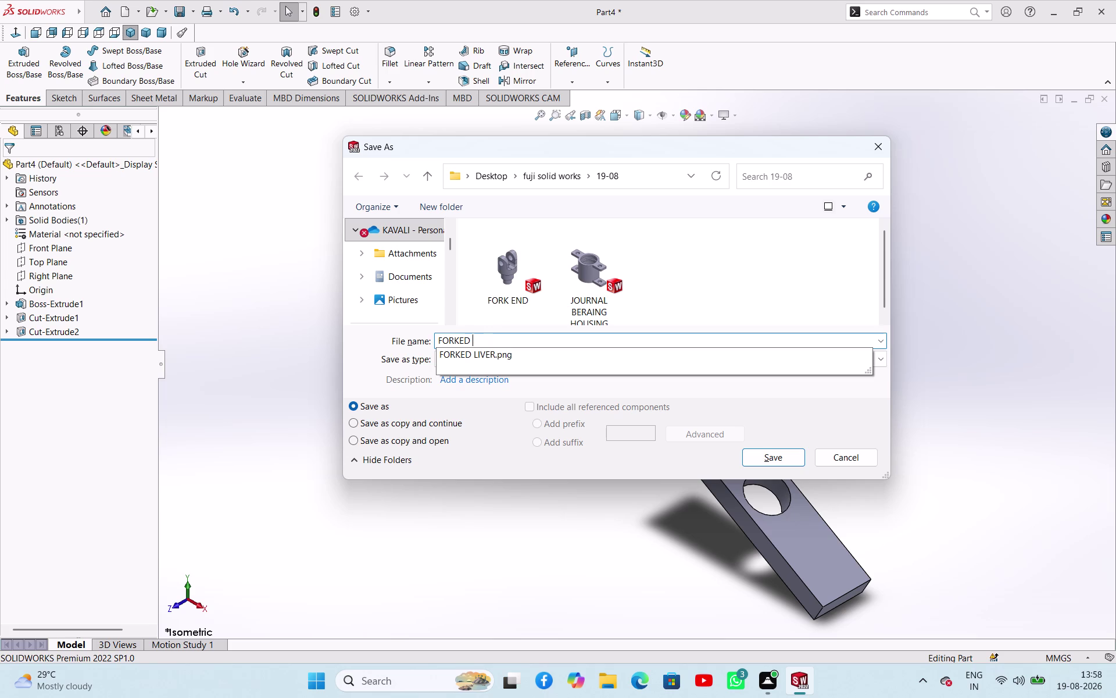
key(l)
text(E)
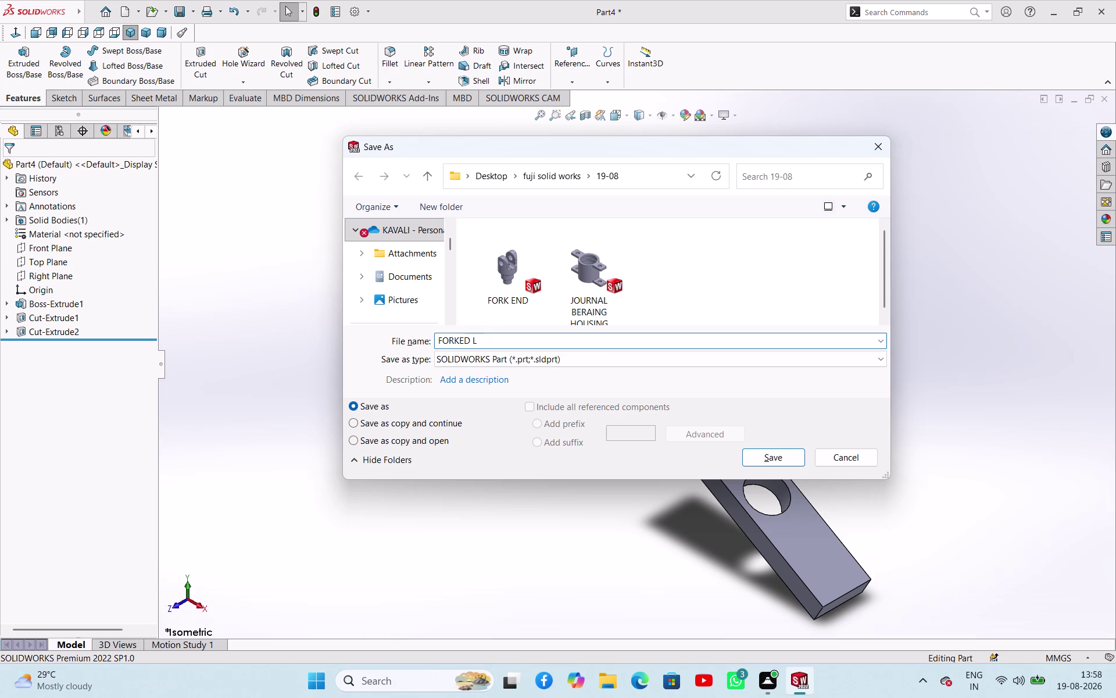
text(V)
text(ER)
click(757, 463)
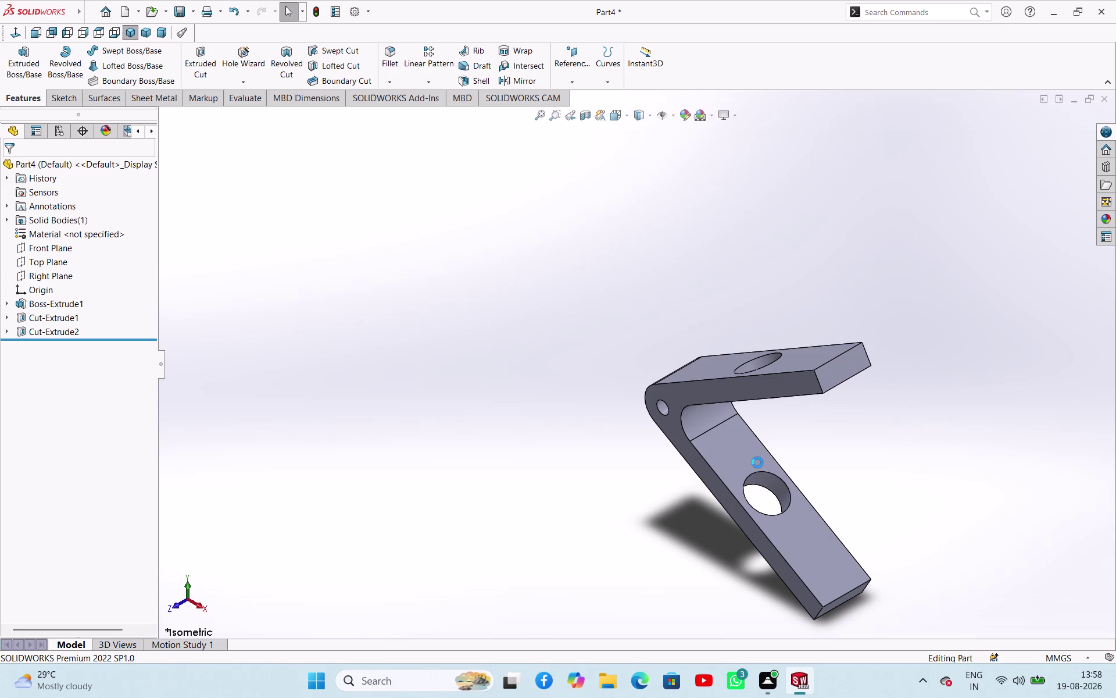
click(833, 462)
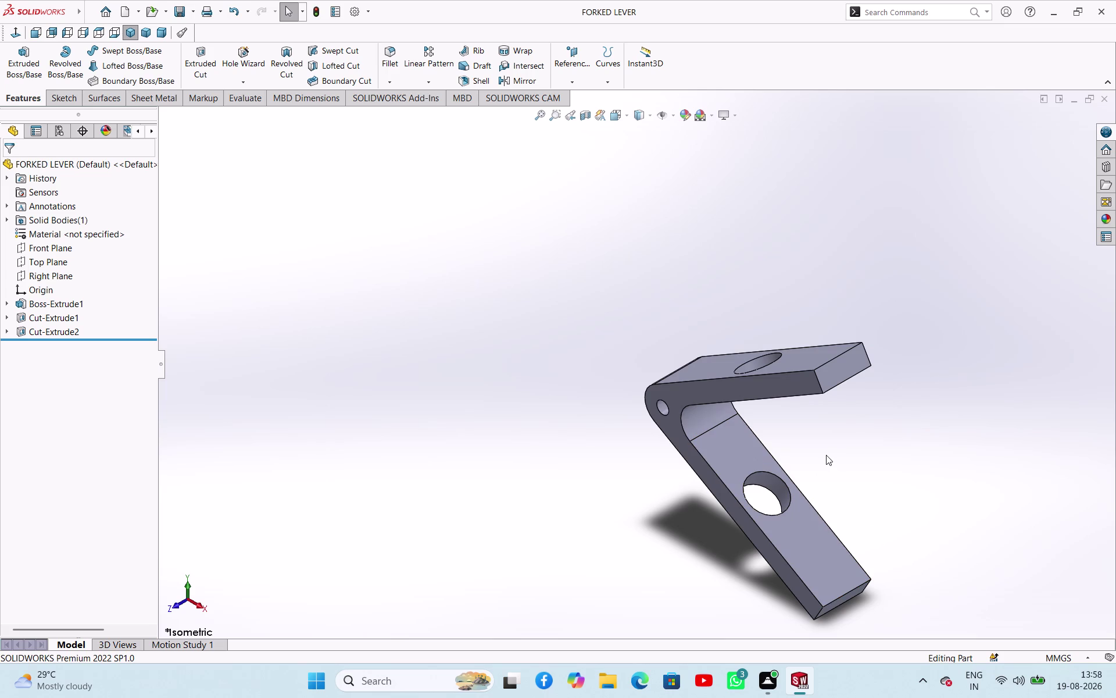
key(ctrl+n)
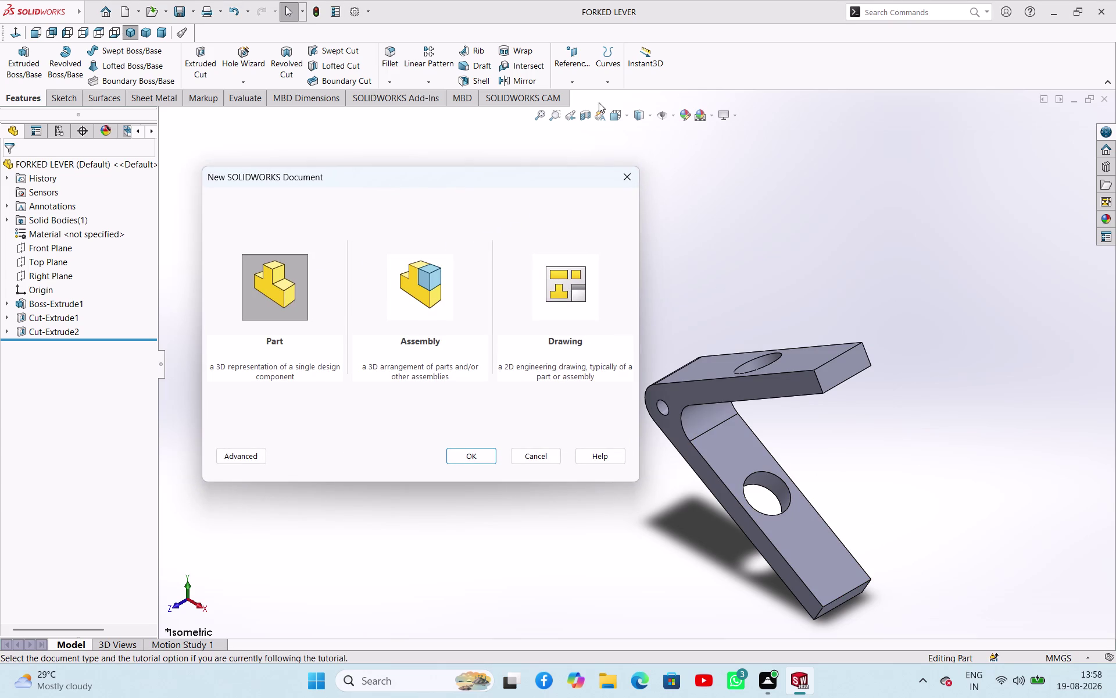
Create a new Drawing document using the A4 (ISO) sheet format.
click(534, 269)
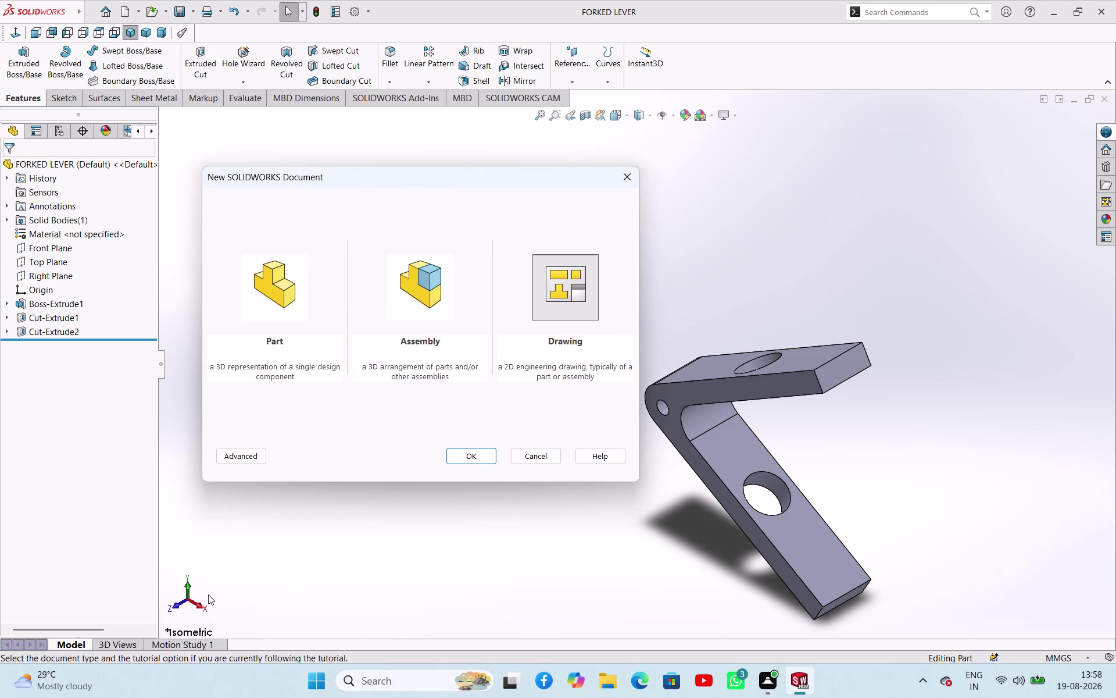
click(474, 453)
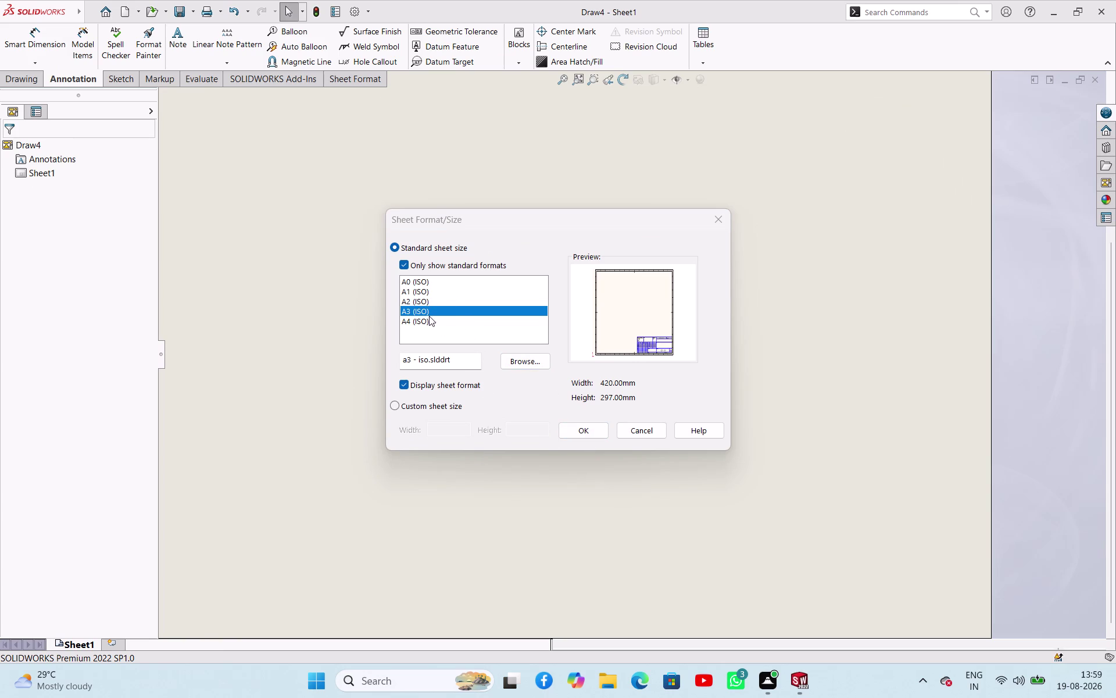
click(443, 321)
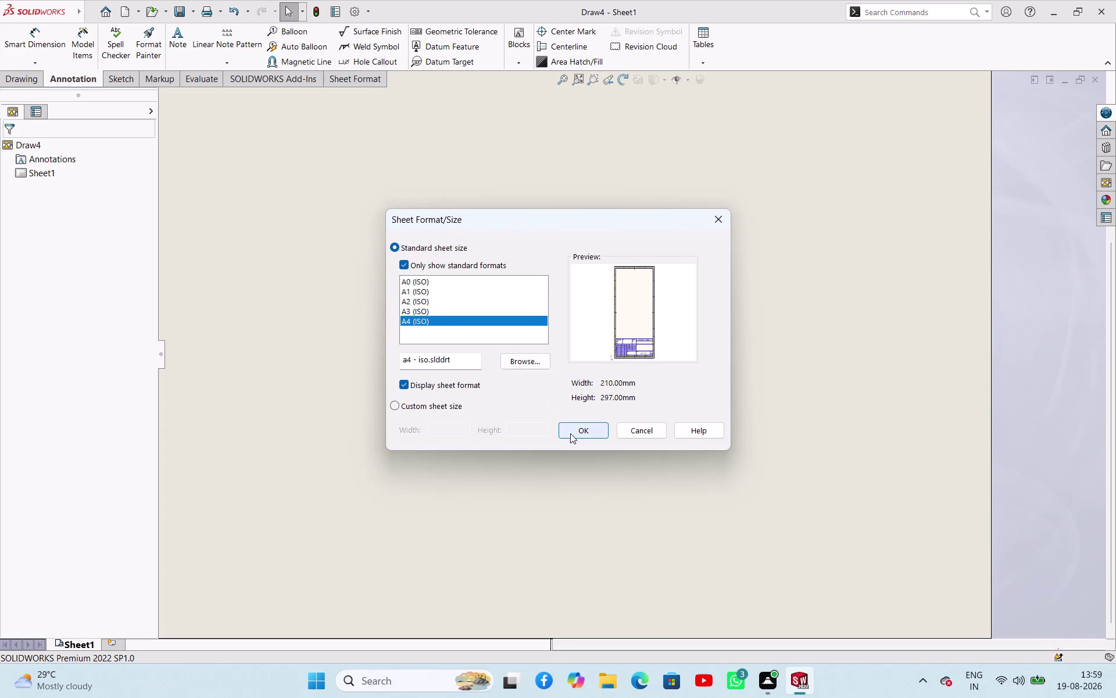
click(570, 433)
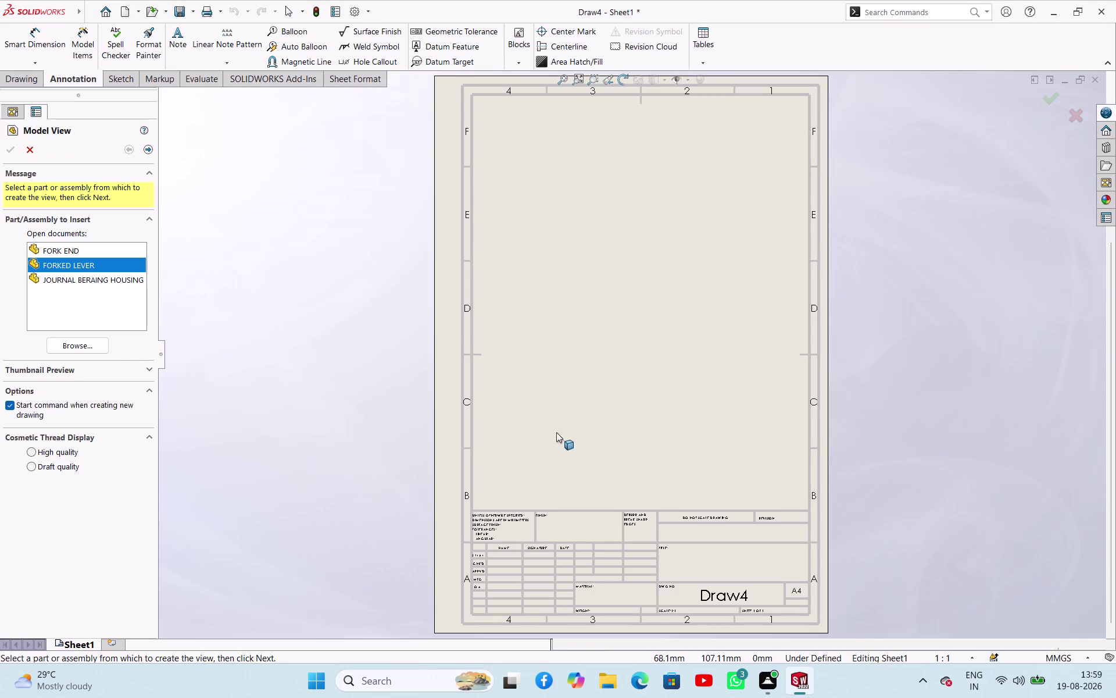
Insert a shaded isometric model view of FORKED LEVER at the sheet's upper right.
click(93, 346)
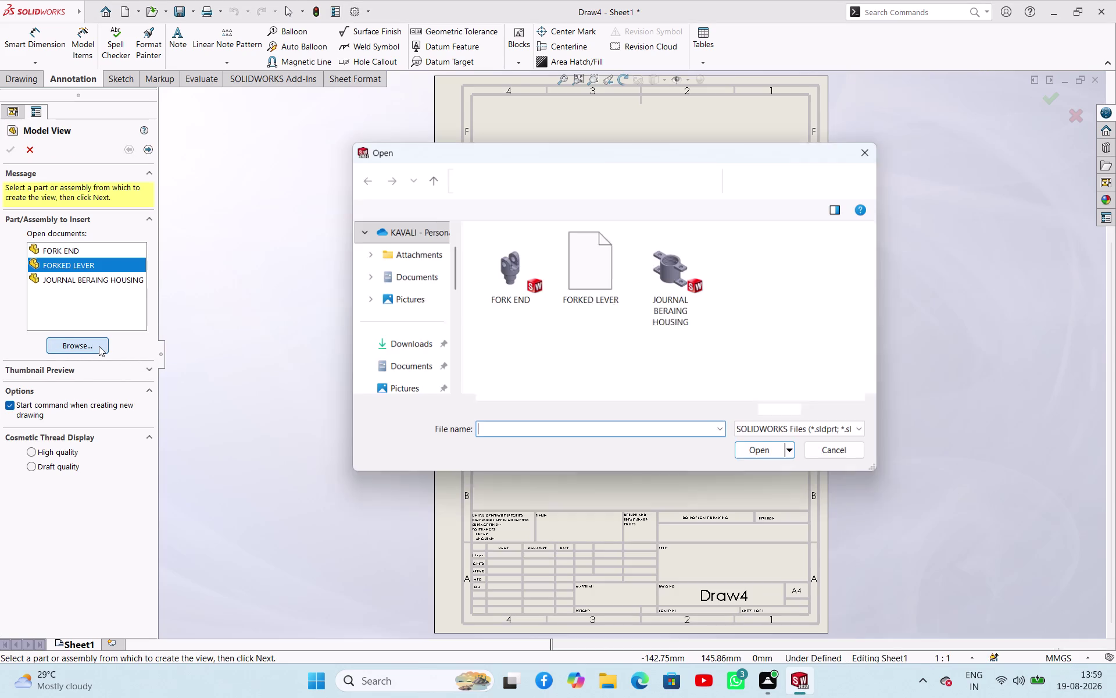
click(566, 296)
click(761, 463)
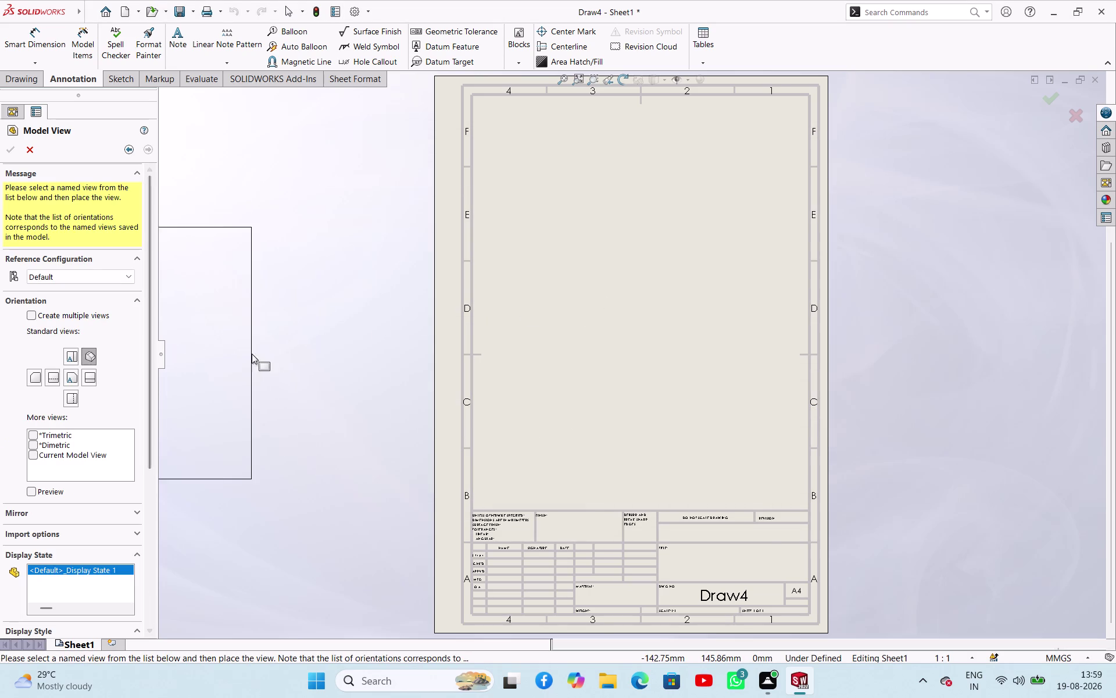
click(729, 227)
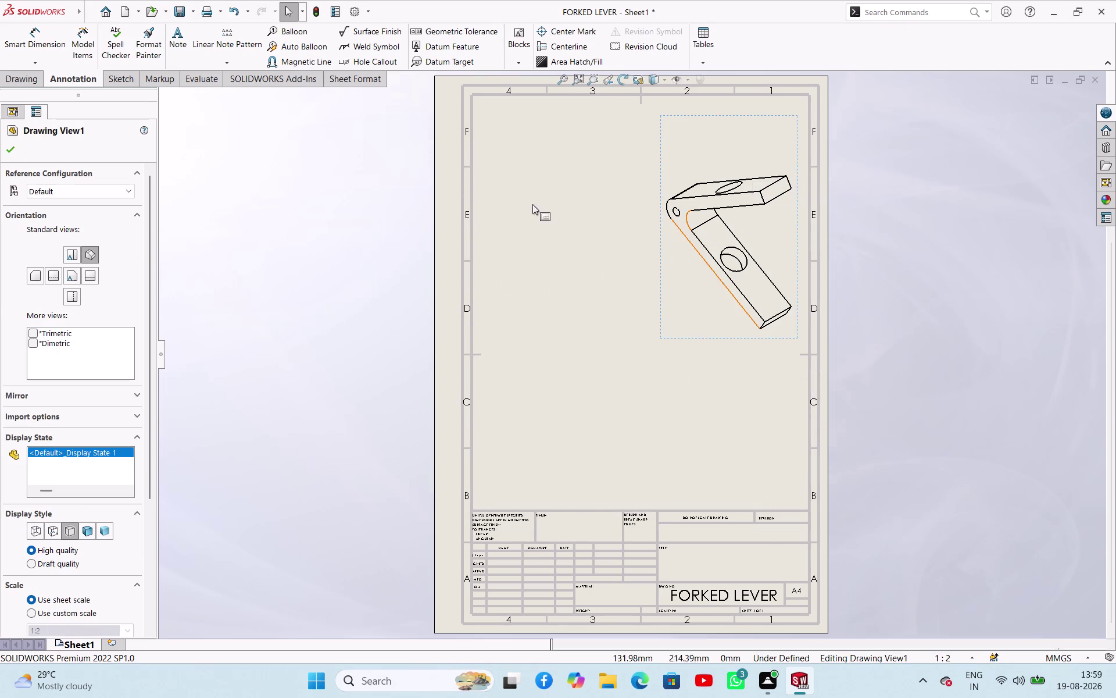
click(90, 531)
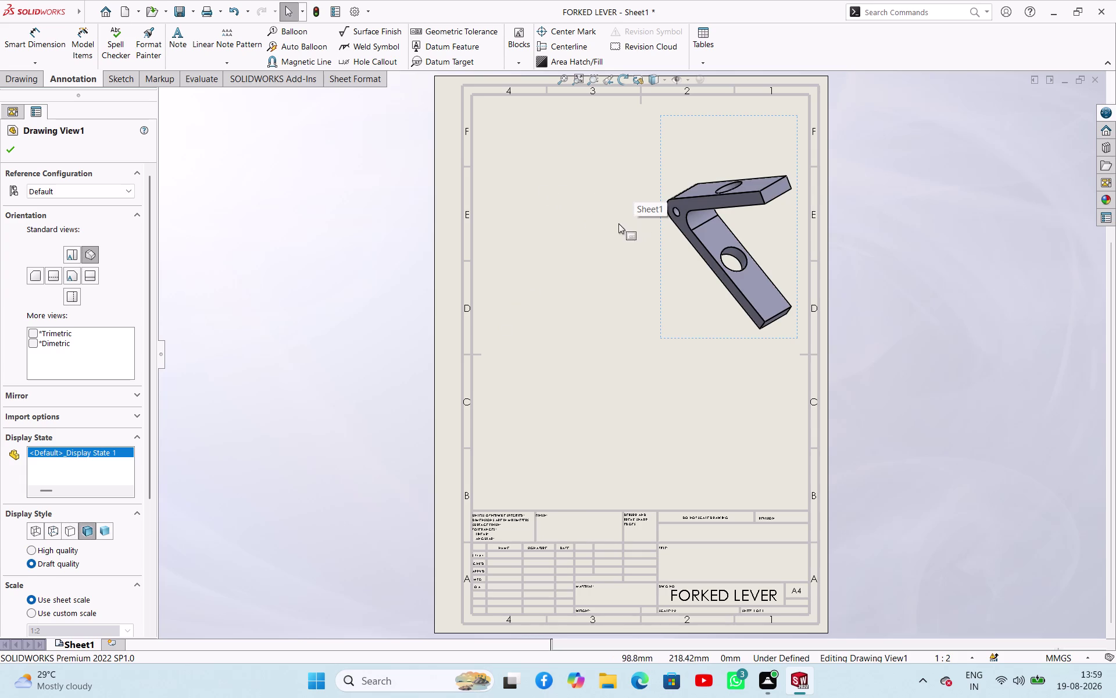
click(76, 274)
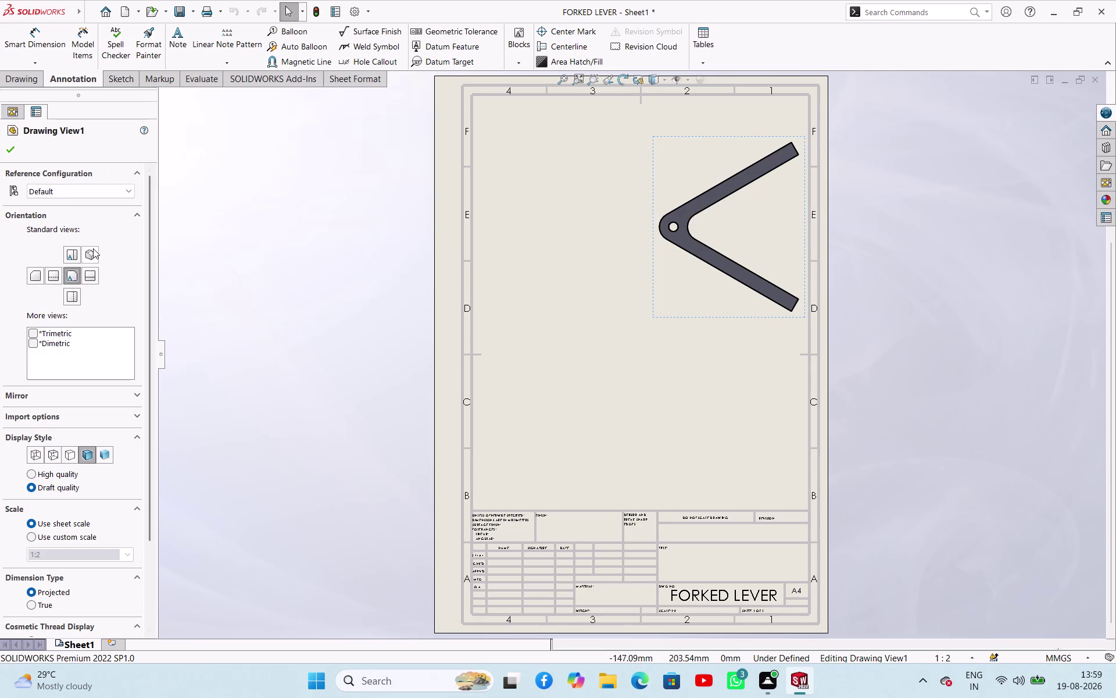
click(93, 248)
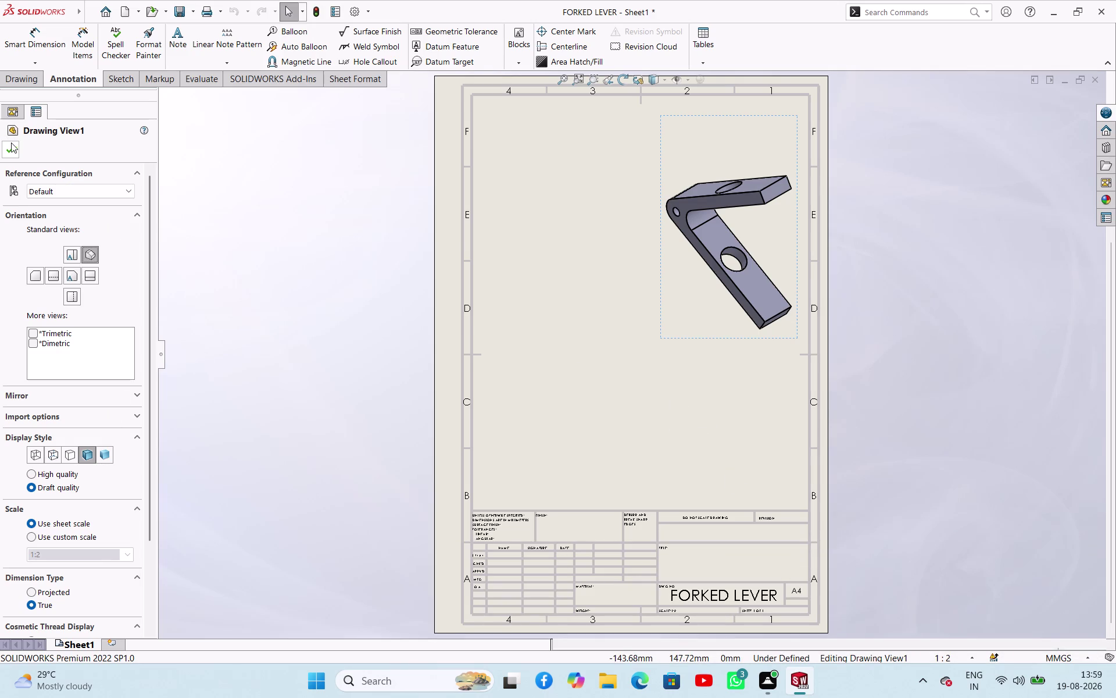
click(7, 143)
click(21, 76)
click(16, 36)
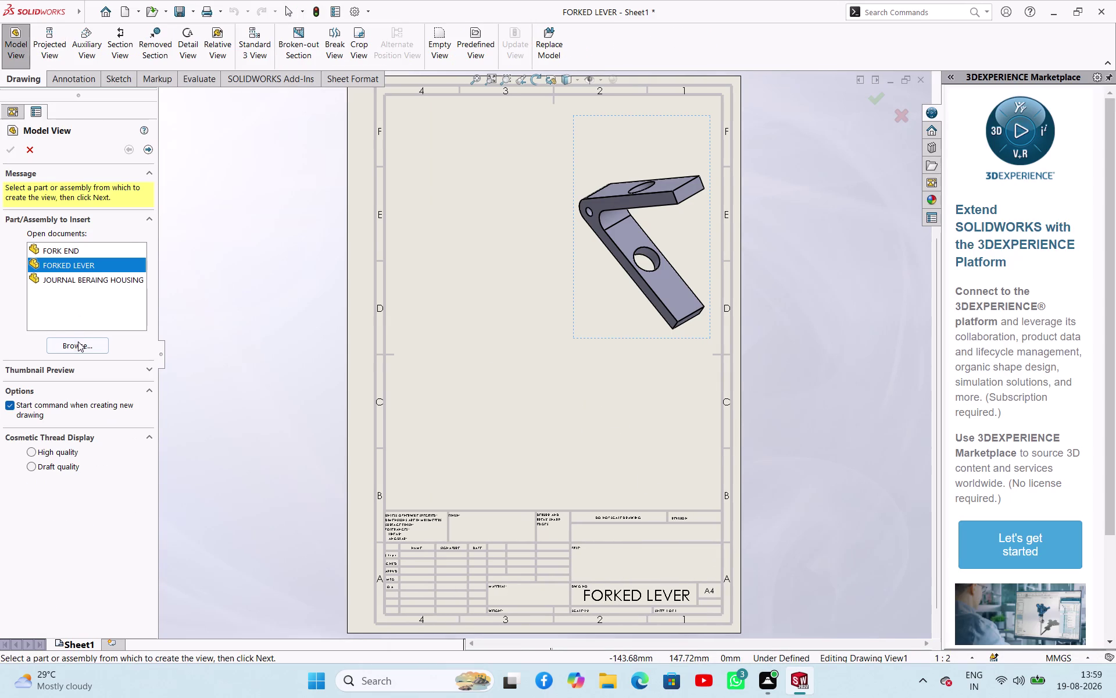
Insert a V-shaped front view of FORKED LEVER in the sheet's upper left.
click(78, 342)
click(583, 280)
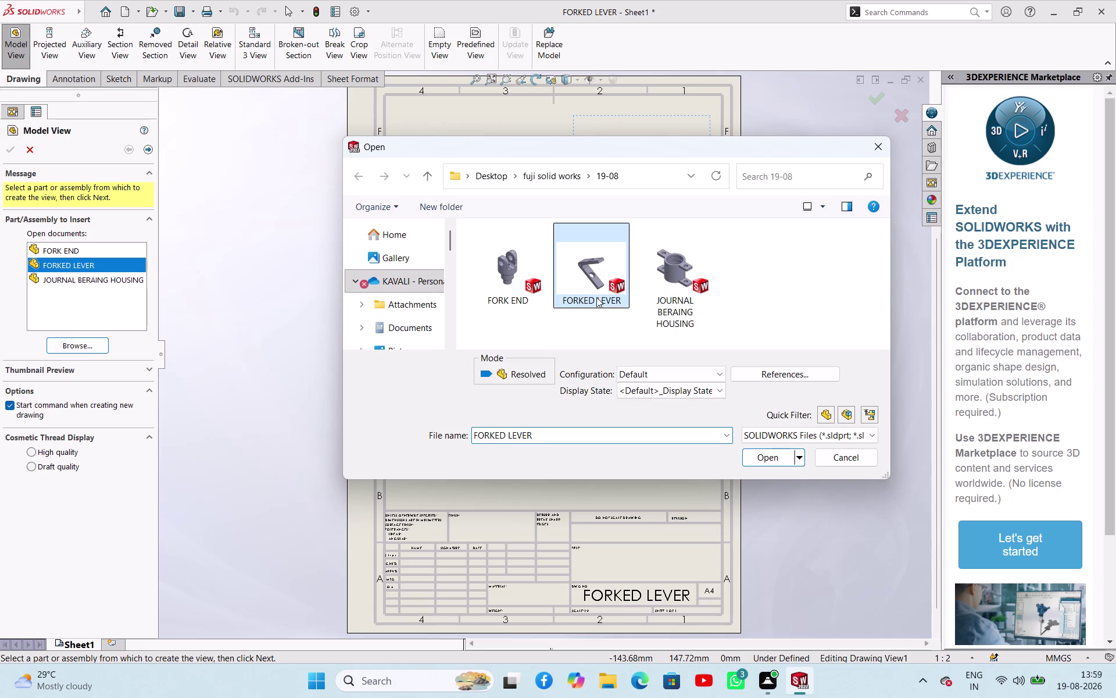
click(763, 457)
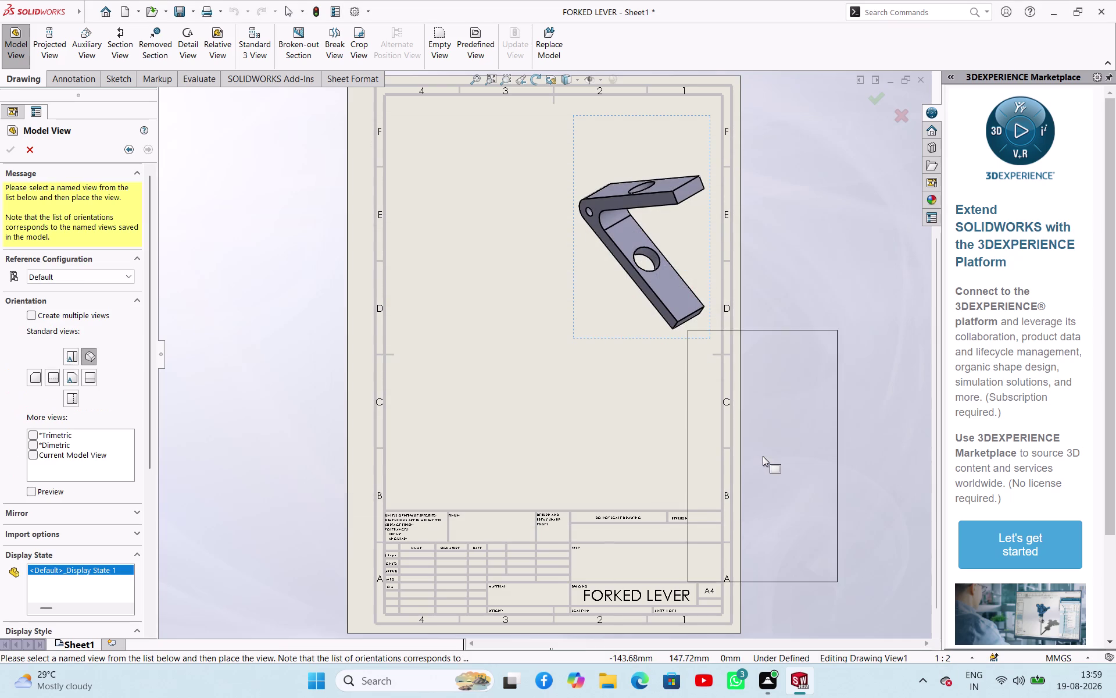
click(70, 378)
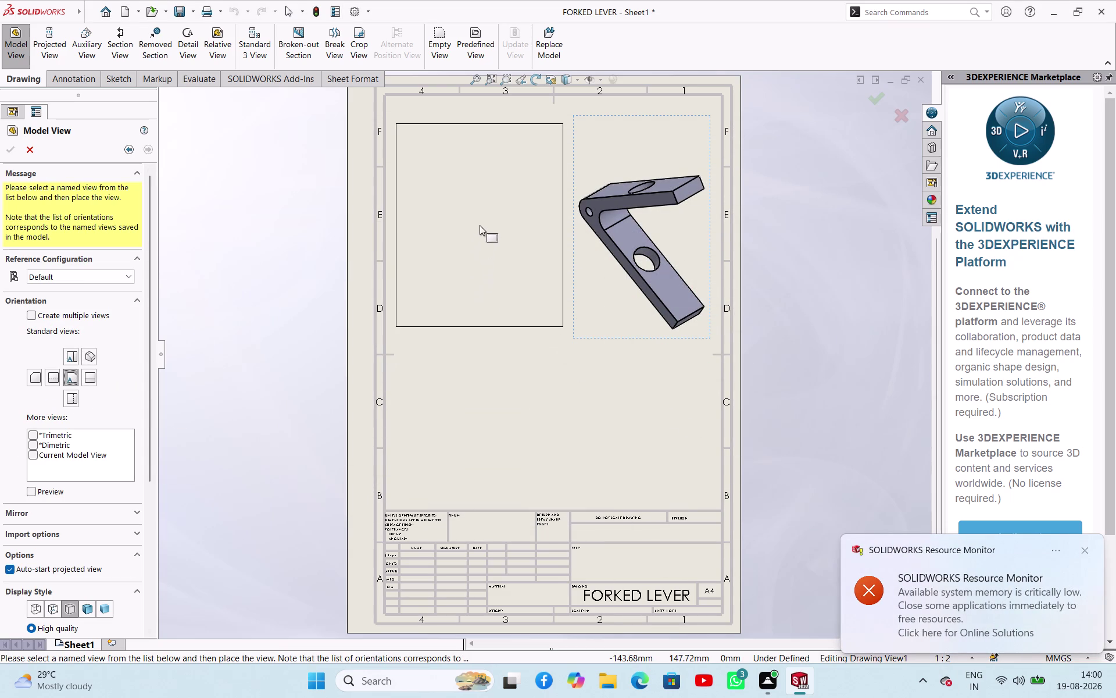
click(480, 217)
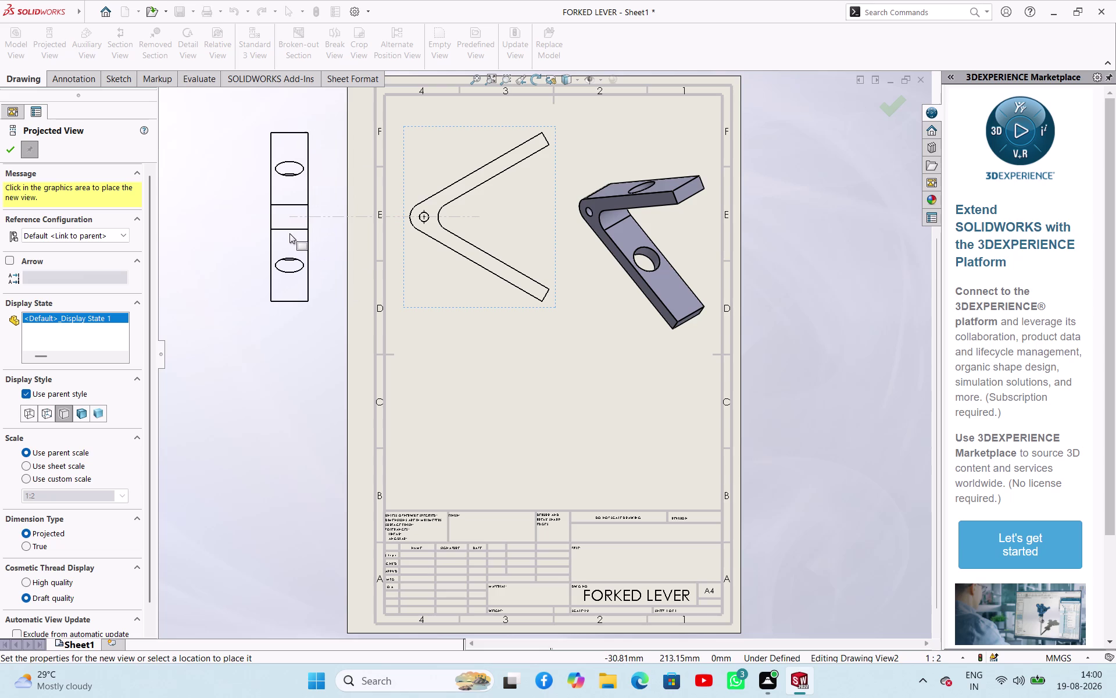
key(Escape)
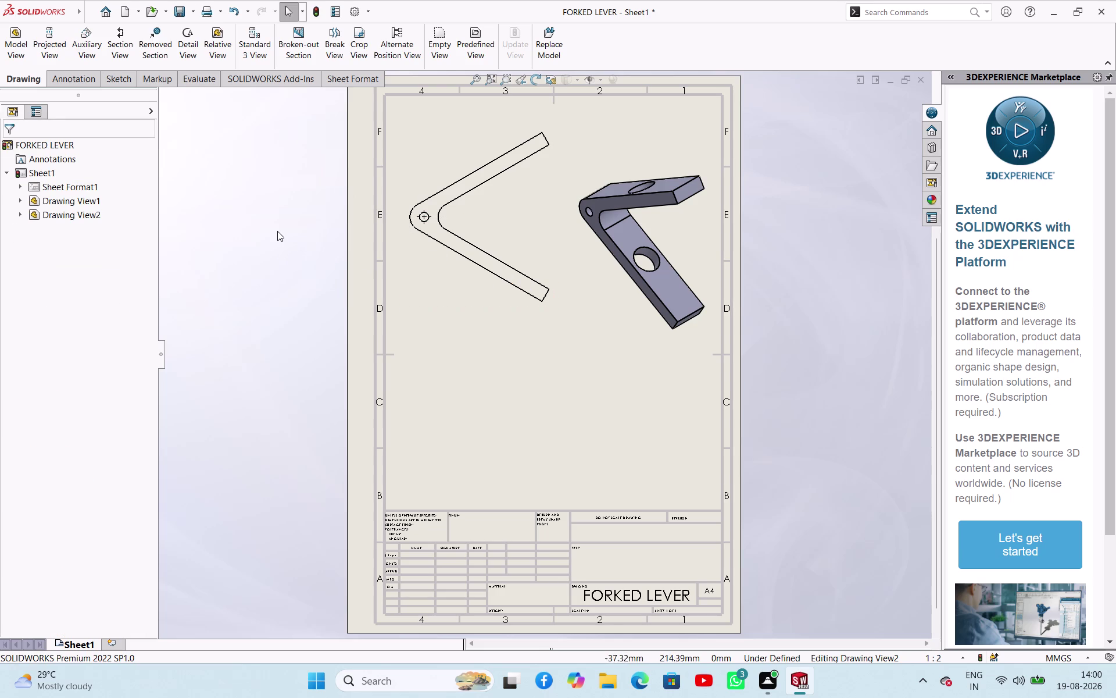
Set the front view's display style to Hidden Lines Visible.
click(277, 231)
click(468, 295)
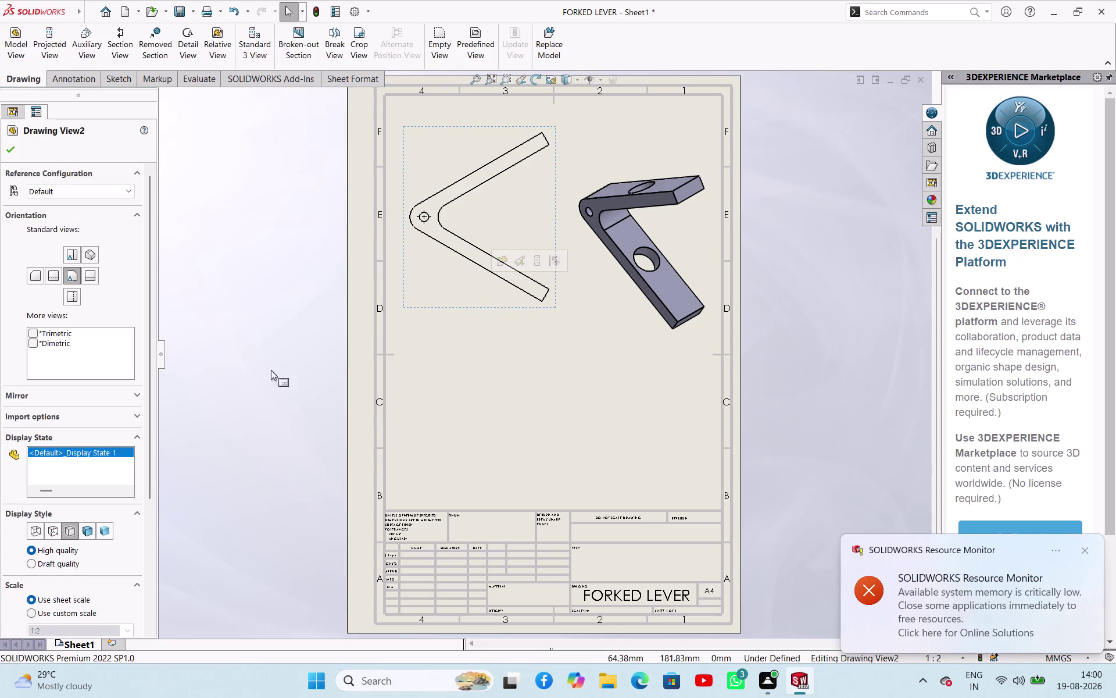
click(56, 534)
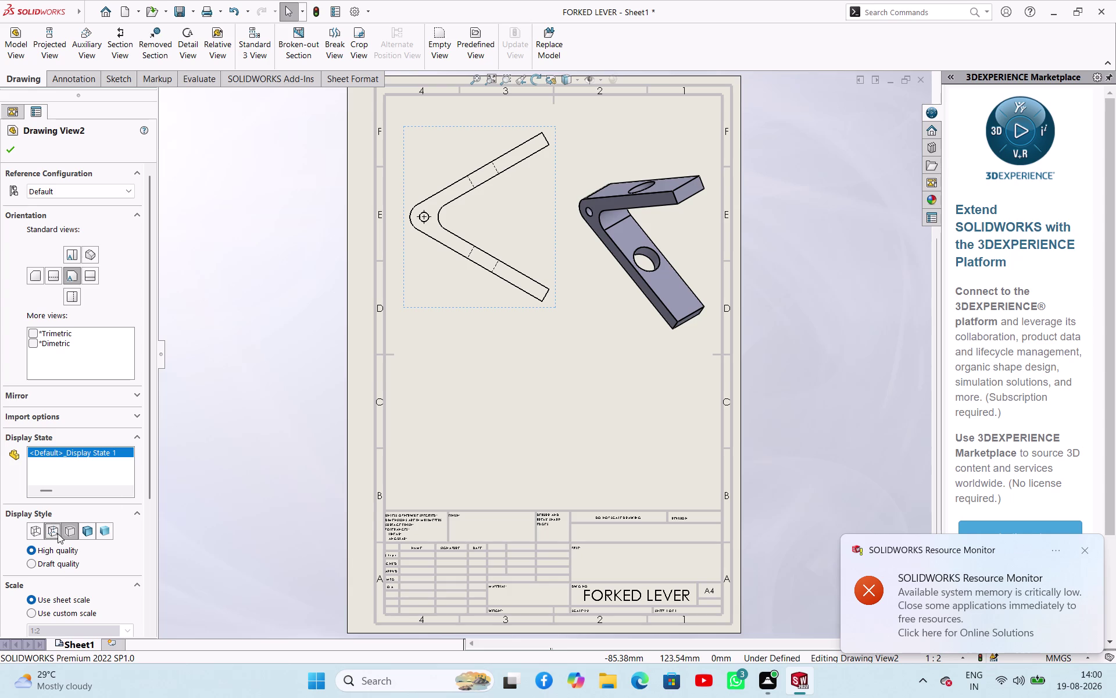
click(10, 151)
click(267, 333)
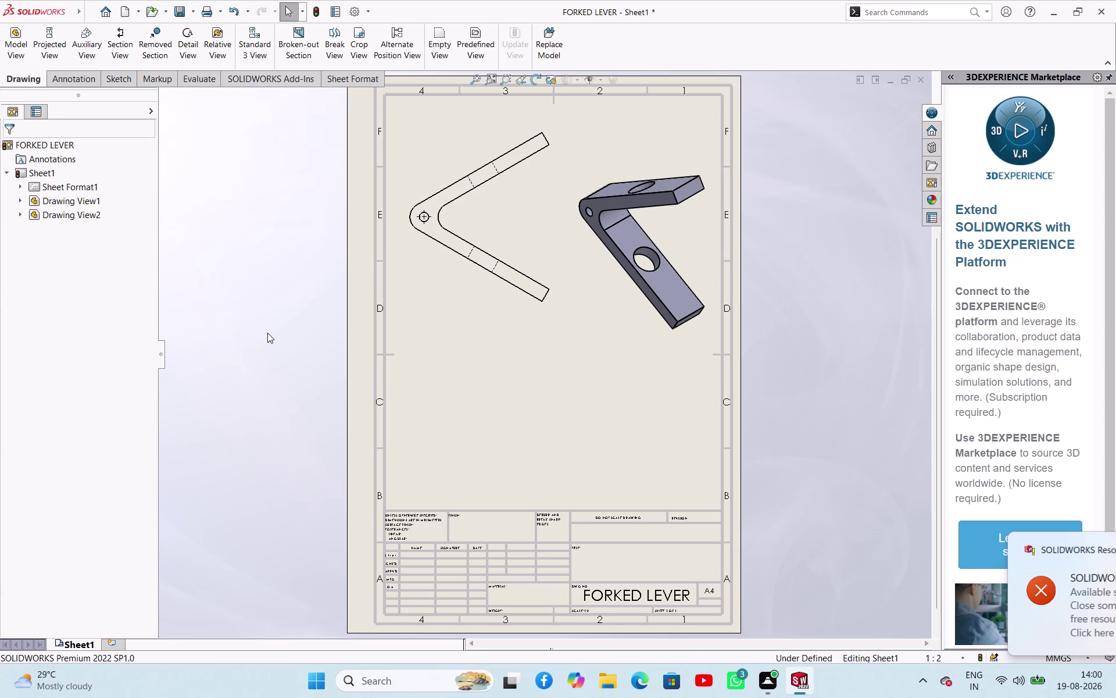
click(17, 54)
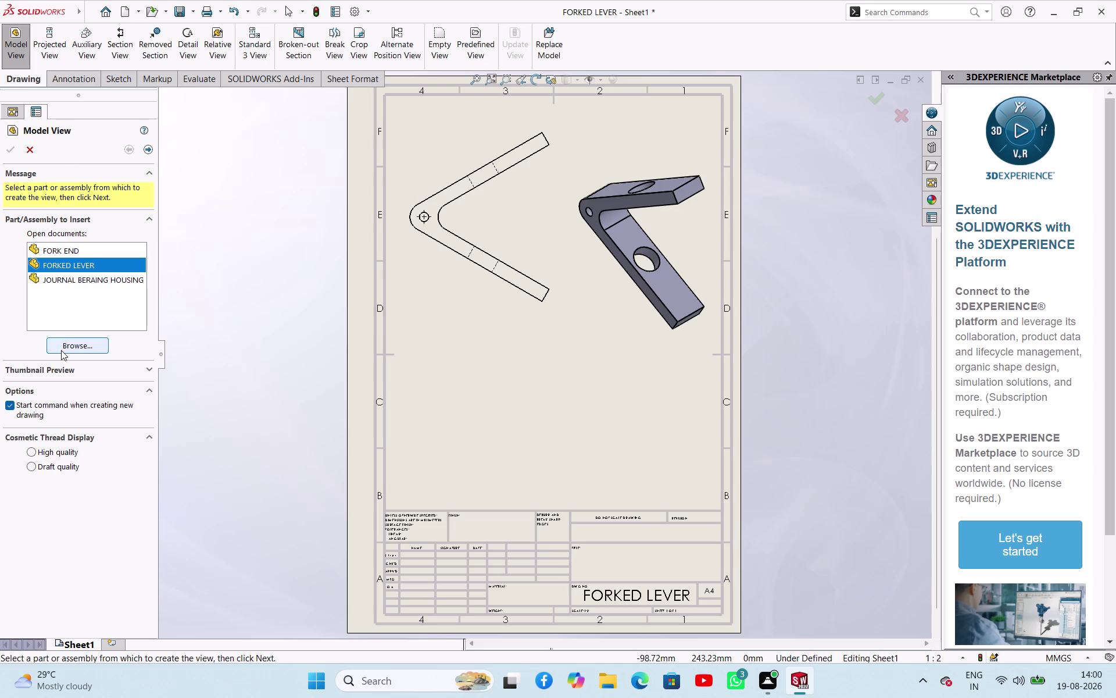
Place a narrow view of FORKED LEVER below the front view.
click(61, 351)
click(584, 275)
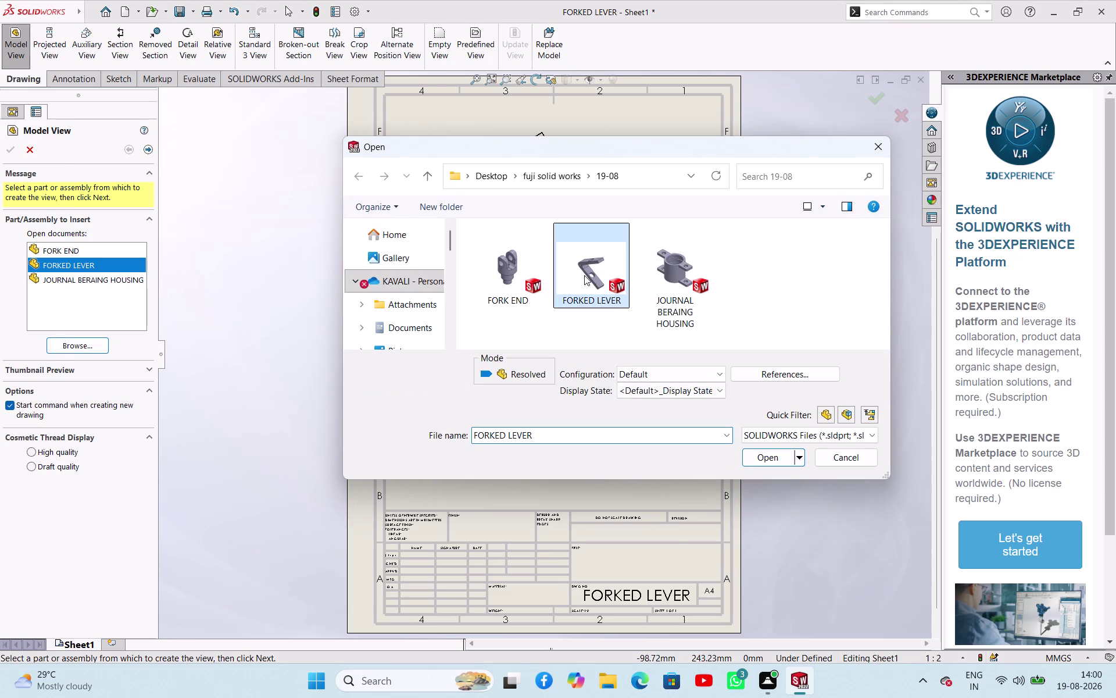
click(775, 454)
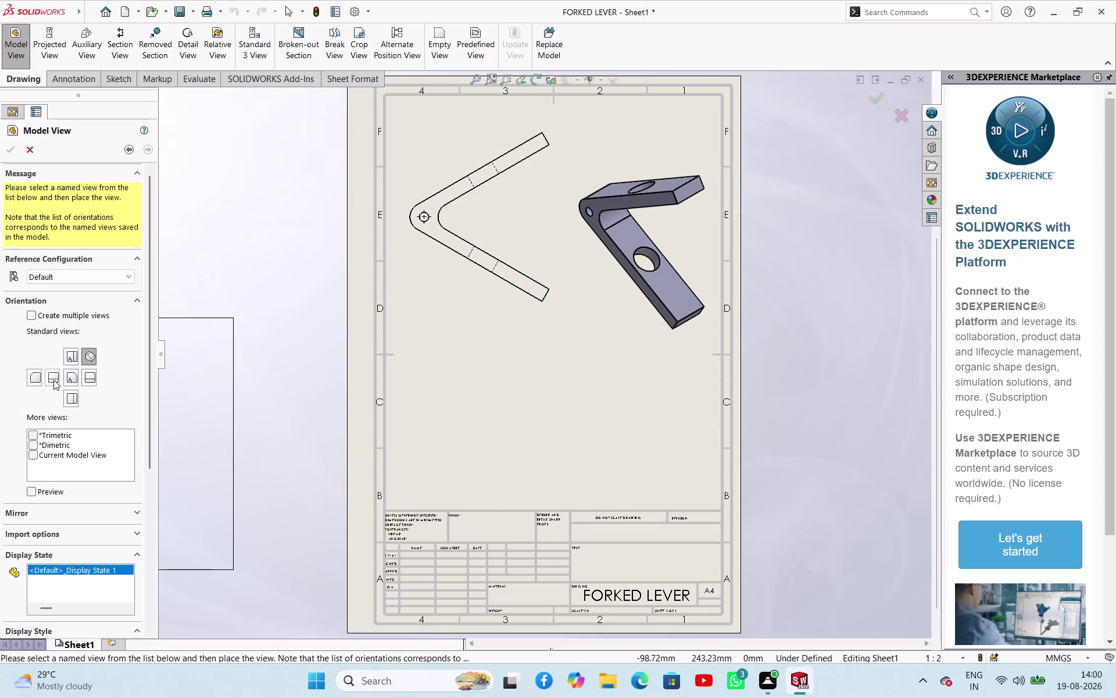
click(84, 376)
click(445, 389)
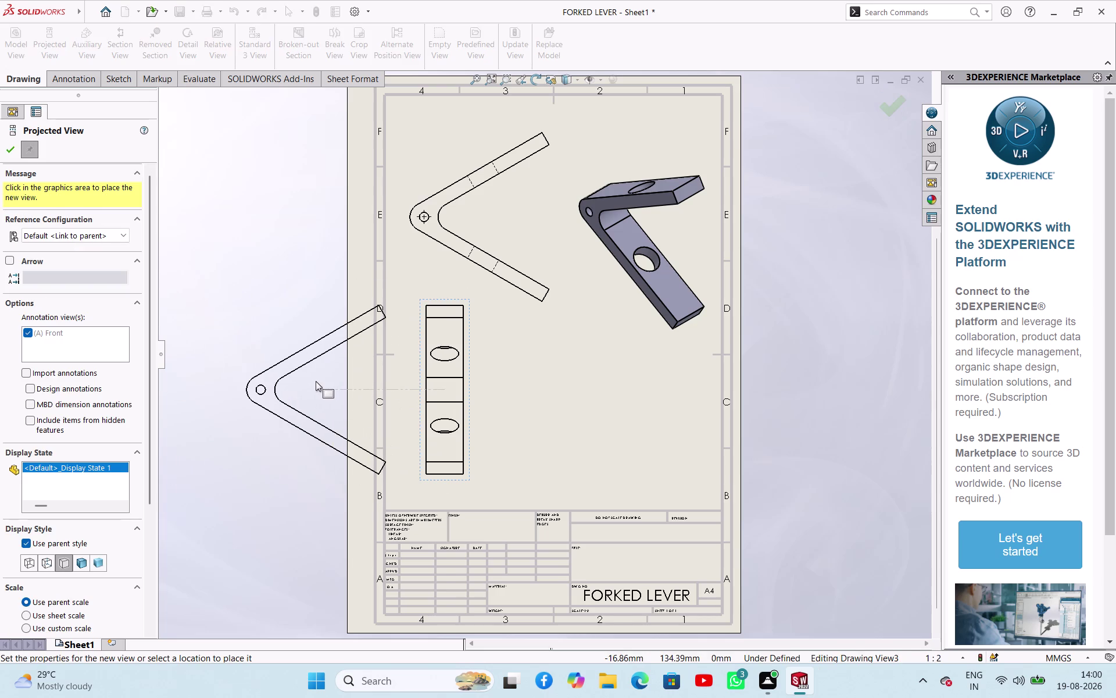
key(Escape)
click(519, 405)
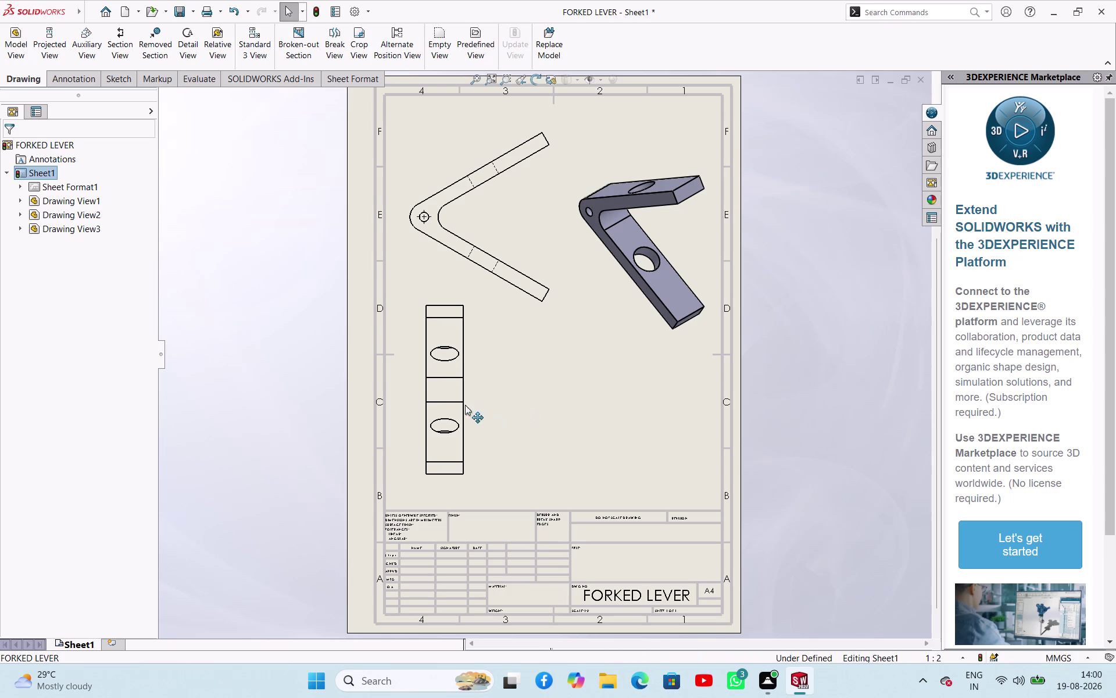
Set the lower view's display style to Hidden Lines Visible.
click(467, 410)
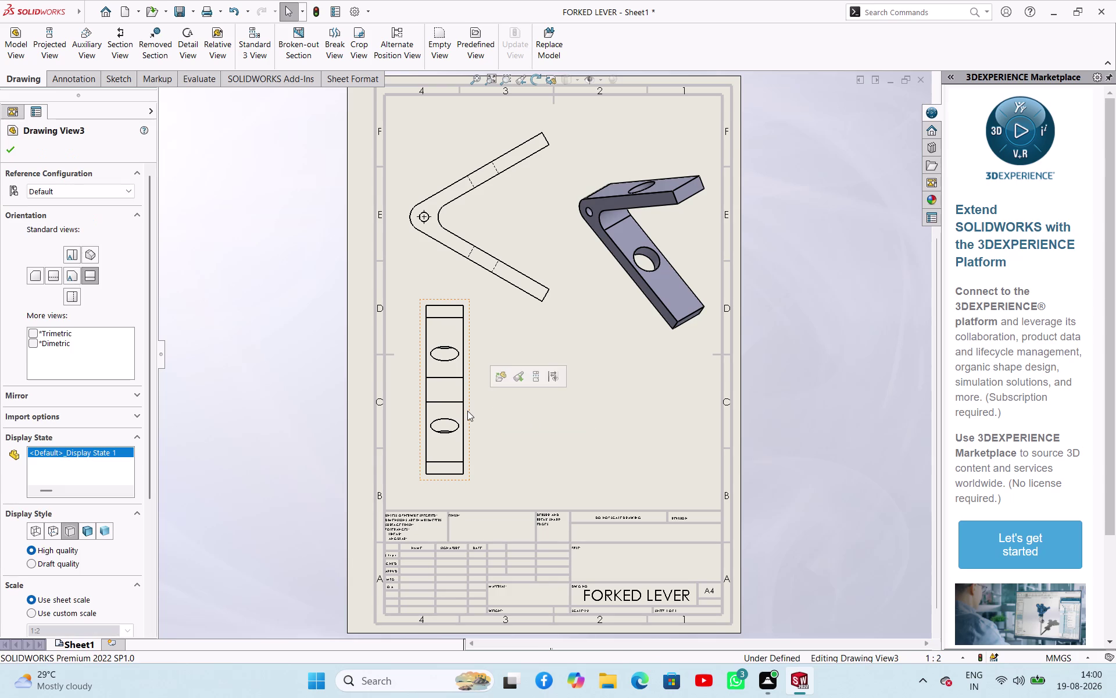
click(53, 525)
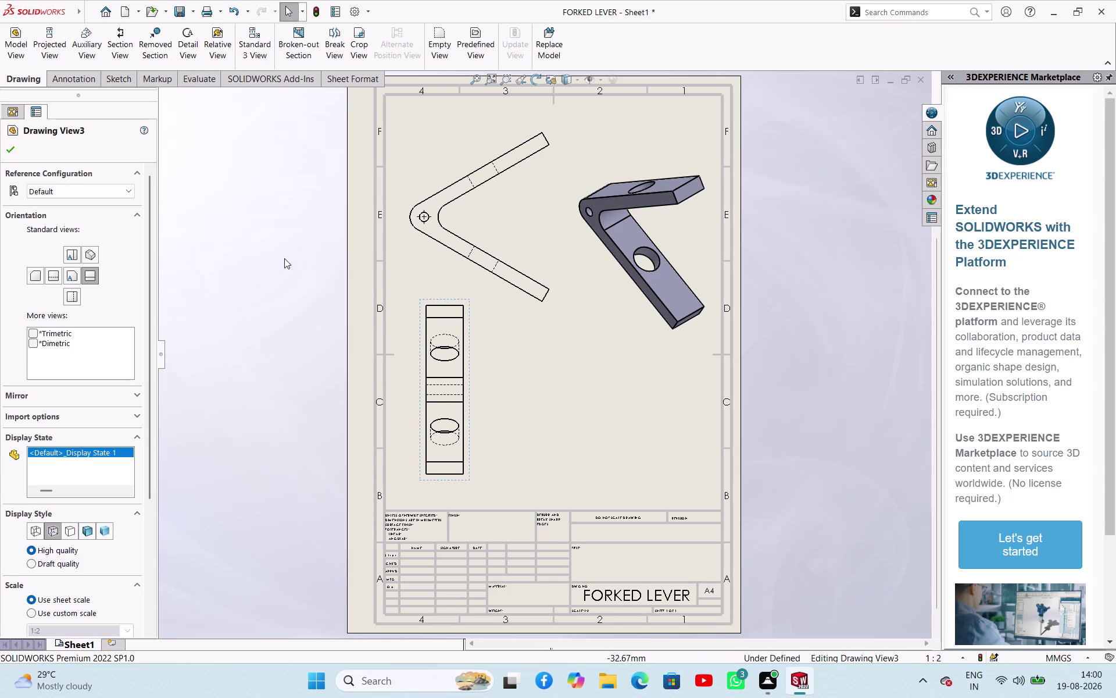
click(12, 153)
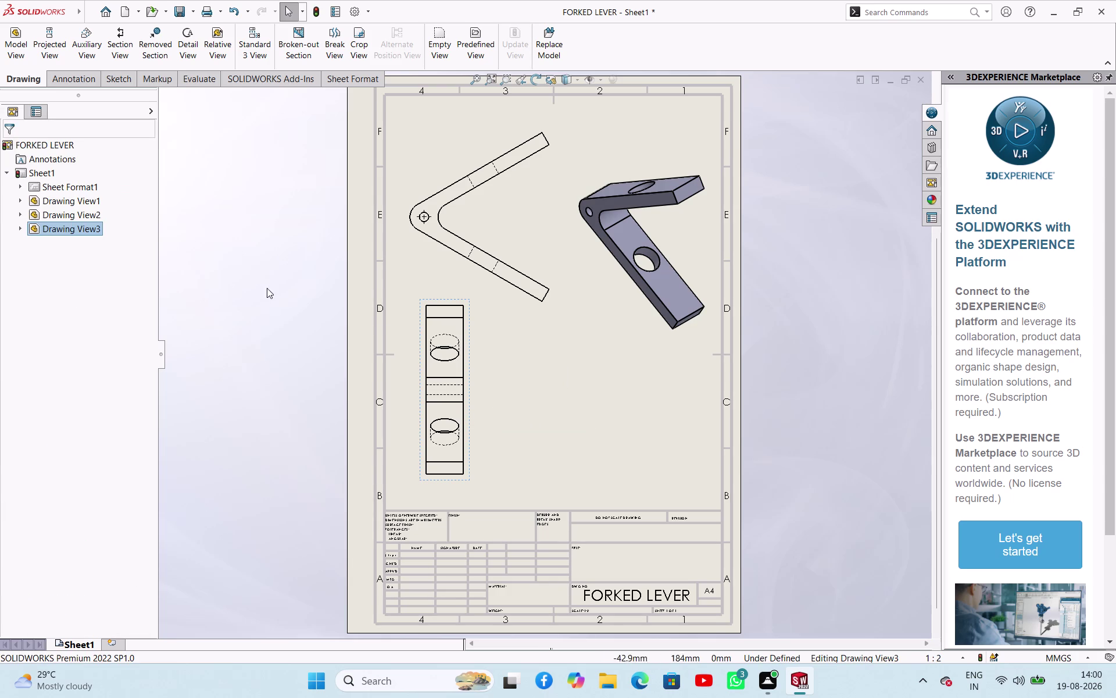
click(276, 294)
Nudge the V-shaped front view slightly left on the sheet.
scroll(up, 3)
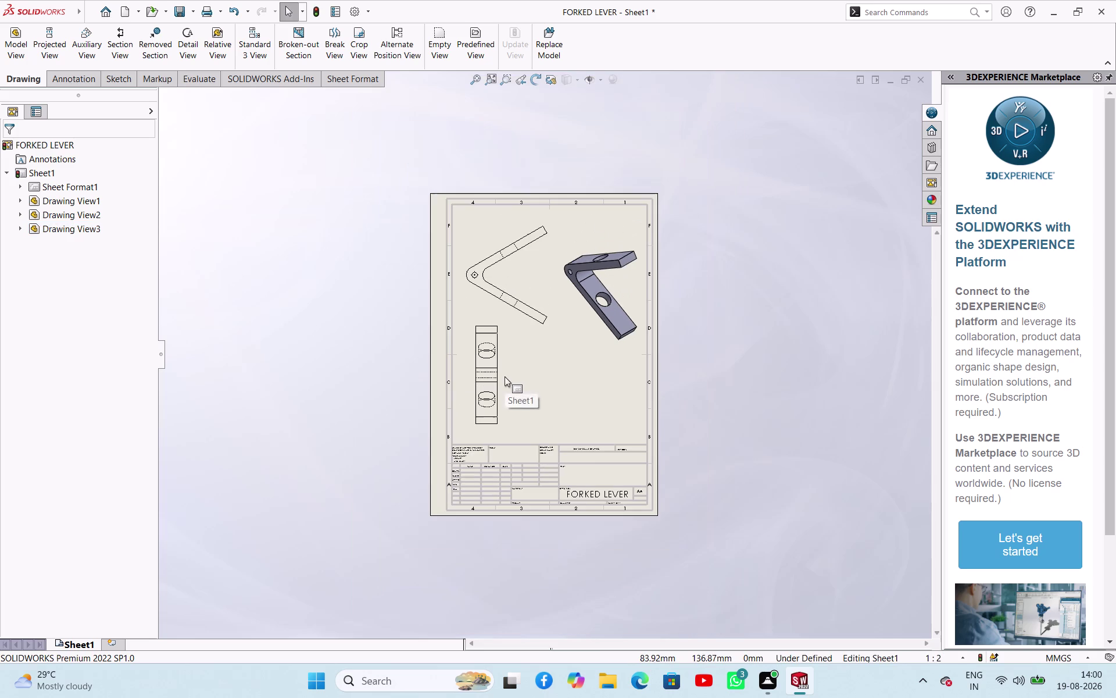
scroll(down, 3)
scroll(down, 3)
scroll(up, 3)
scroll(down, 3)
scroll(up, 3)
scroll(up, 3)
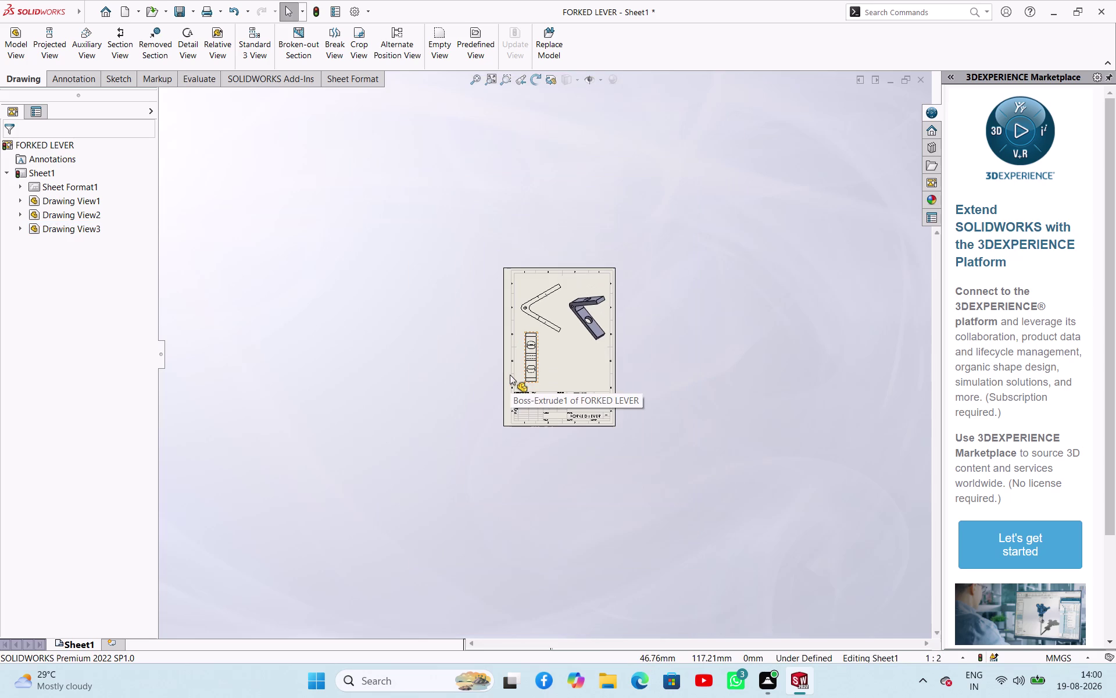
scroll(down, 3)
scroll(down, 3)
scroll(down, 3)
scroll(down, 3)
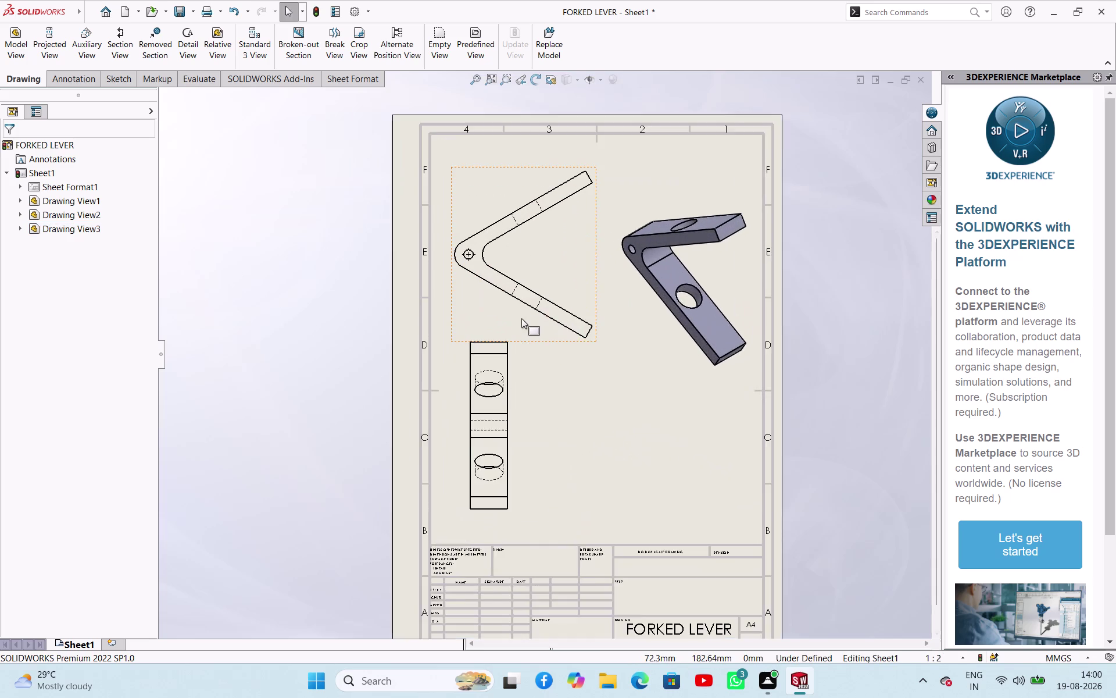
scroll(down, 3)
scroll(up, 3)
scroll(down, 3)
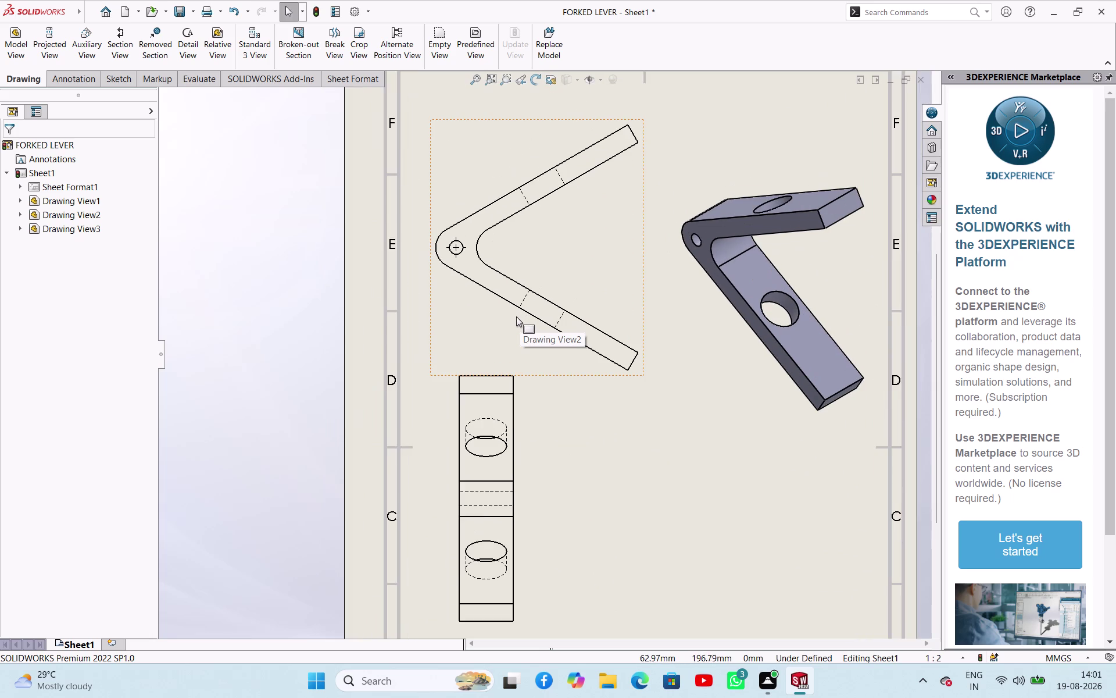
scroll(down, 3)
scroll(up, 3)
scroll(up, 3)
scroll(down, 3)
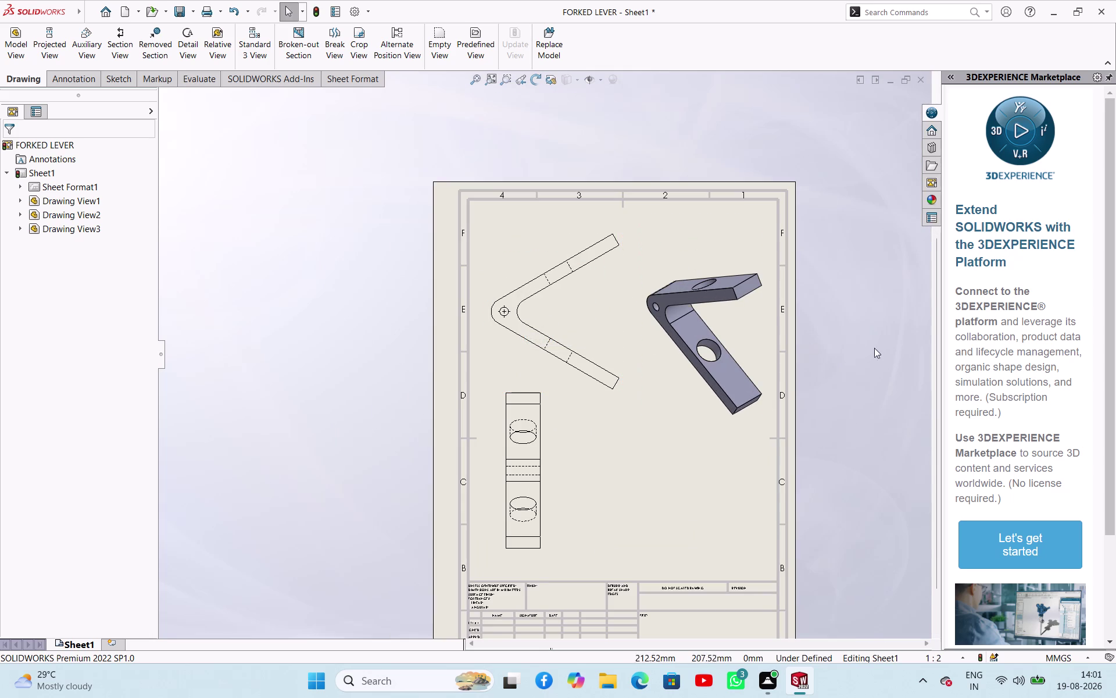
click(880, 349)
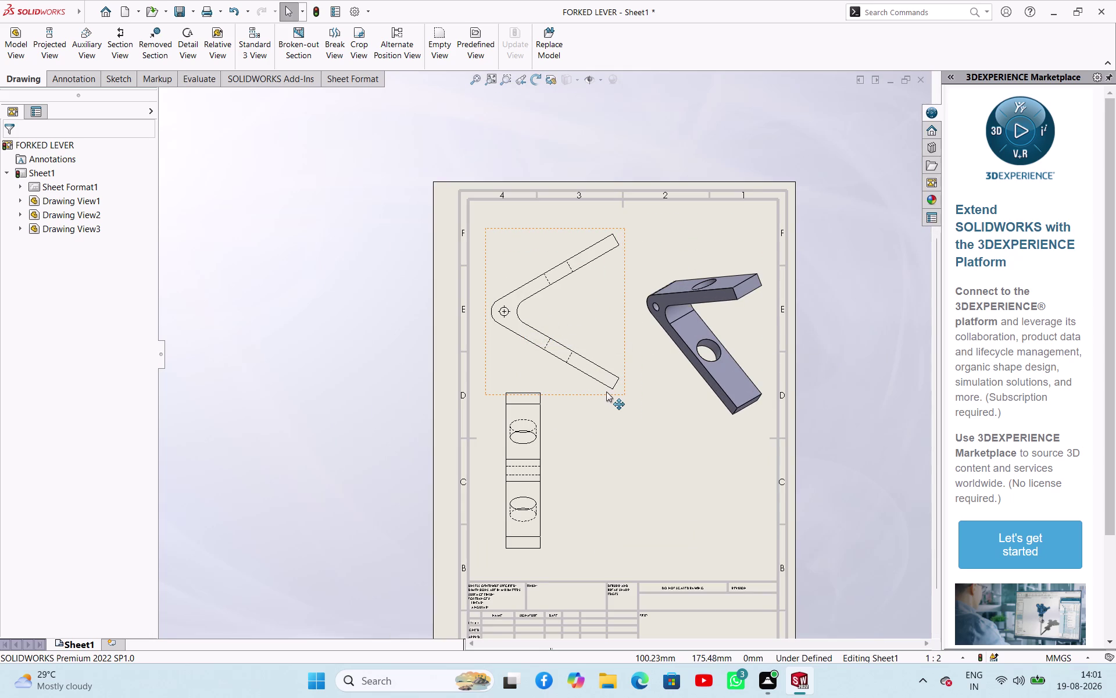
drag(607, 393, 603, 378)
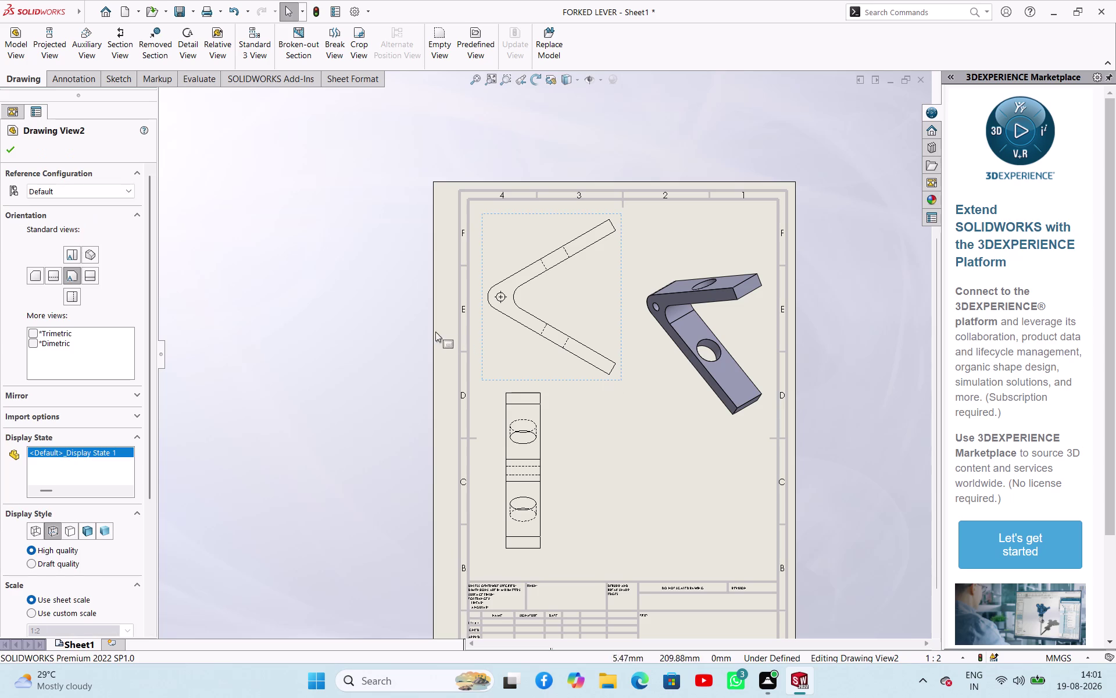
click(410, 326)
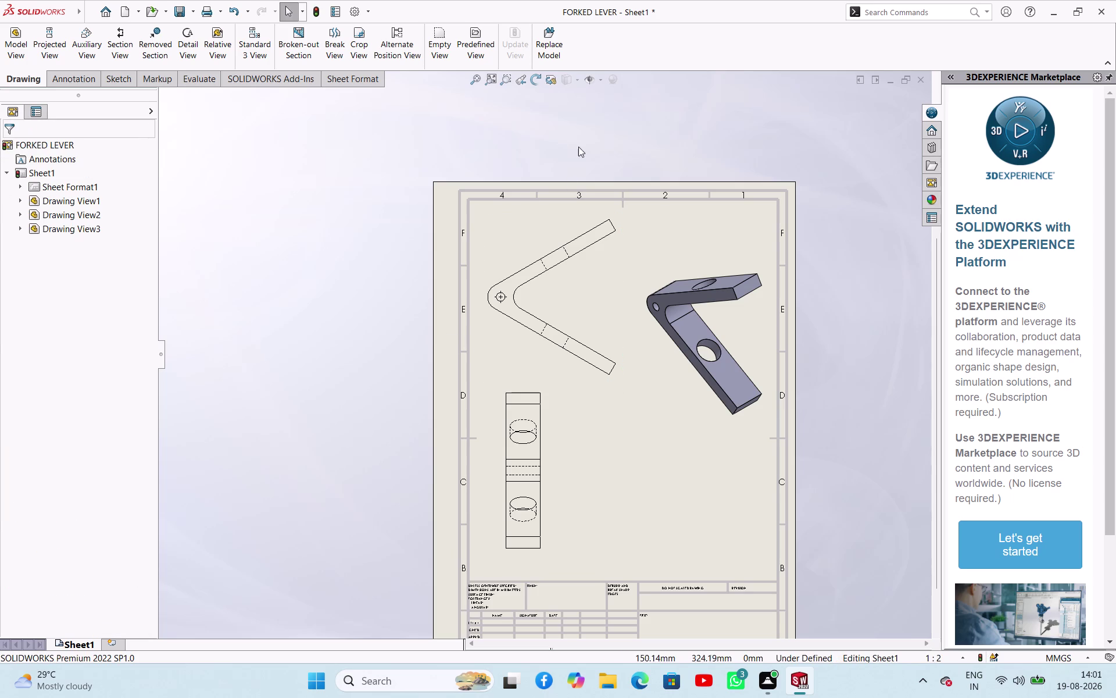
Start Smart Dimension from the Annotation tab on the front view.
click(93, 83)
click(38, 52)
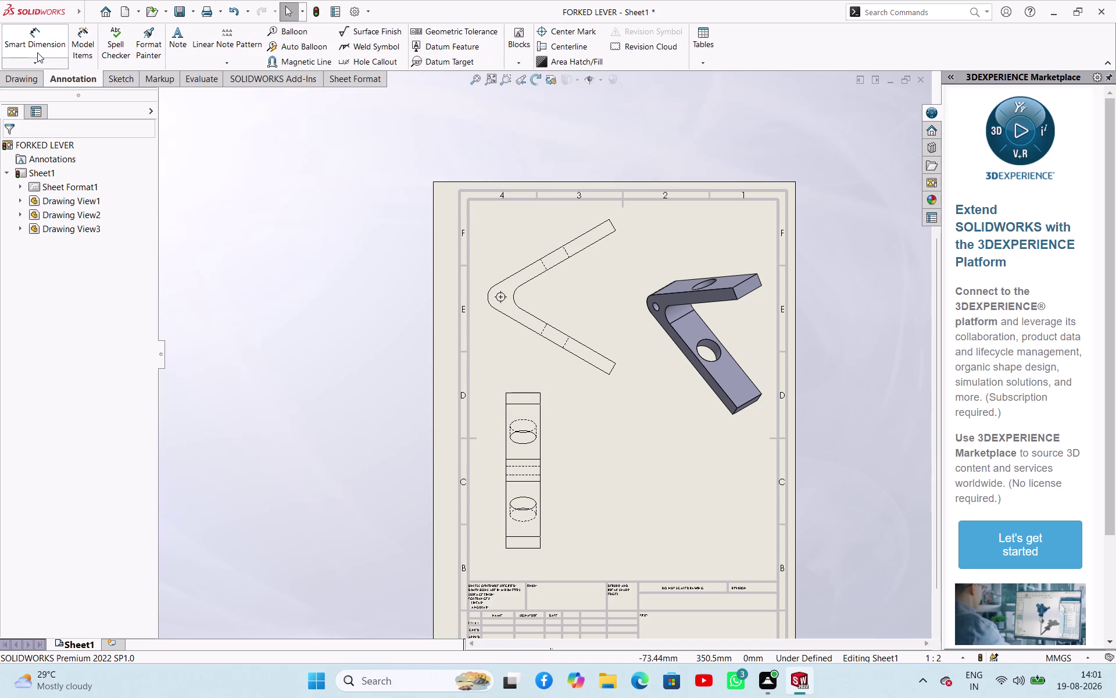
click(489, 295)
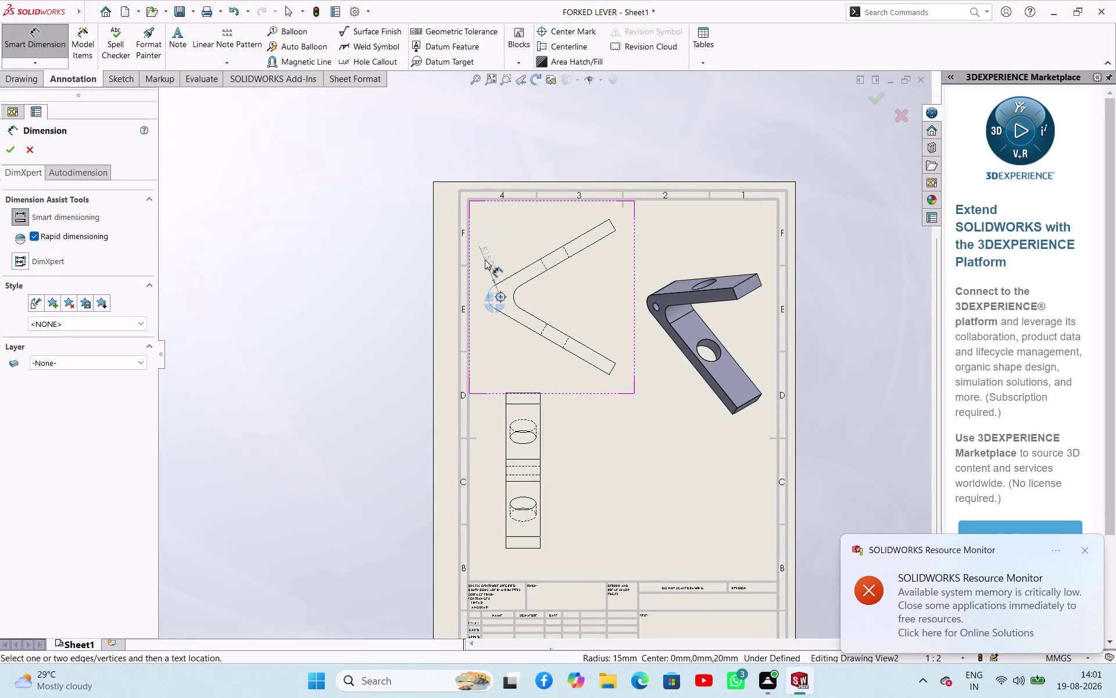
Dimension both bend arcs at R15.00 and the pin hole at Ø10.00.
click(484, 260)
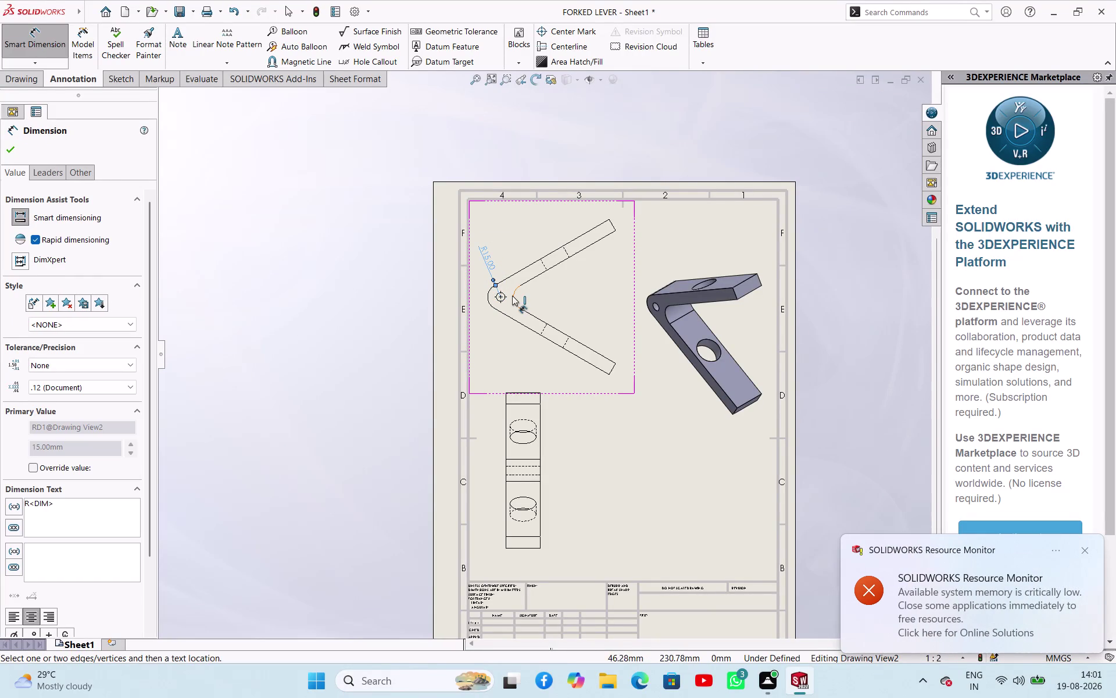
click(514, 294)
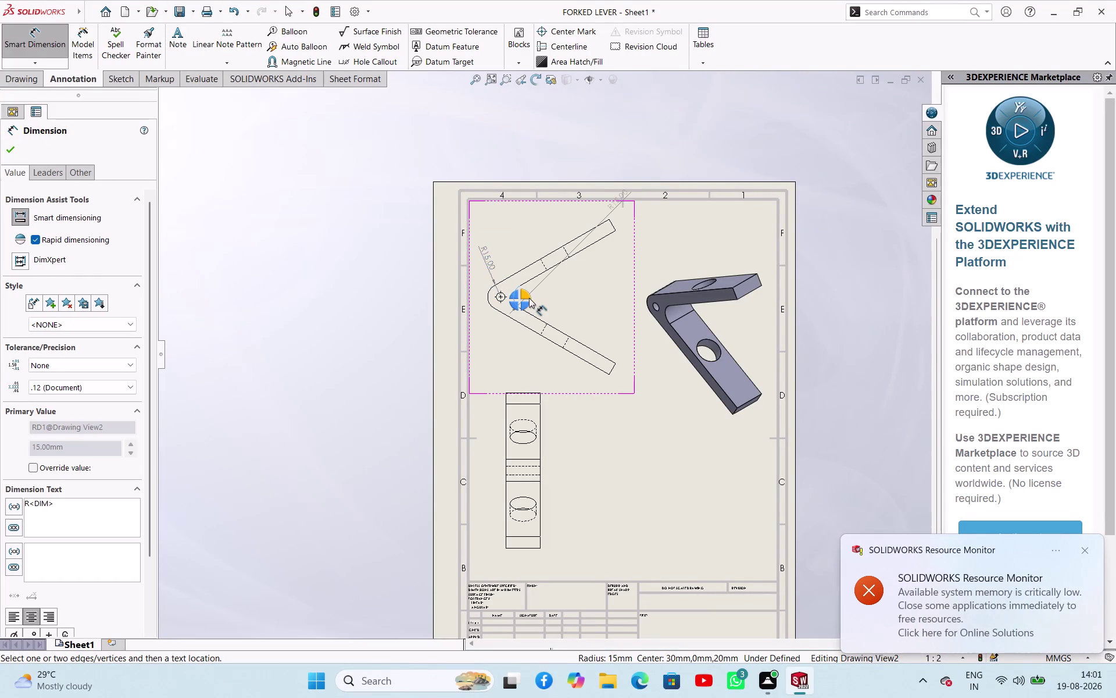
click(553, 300)
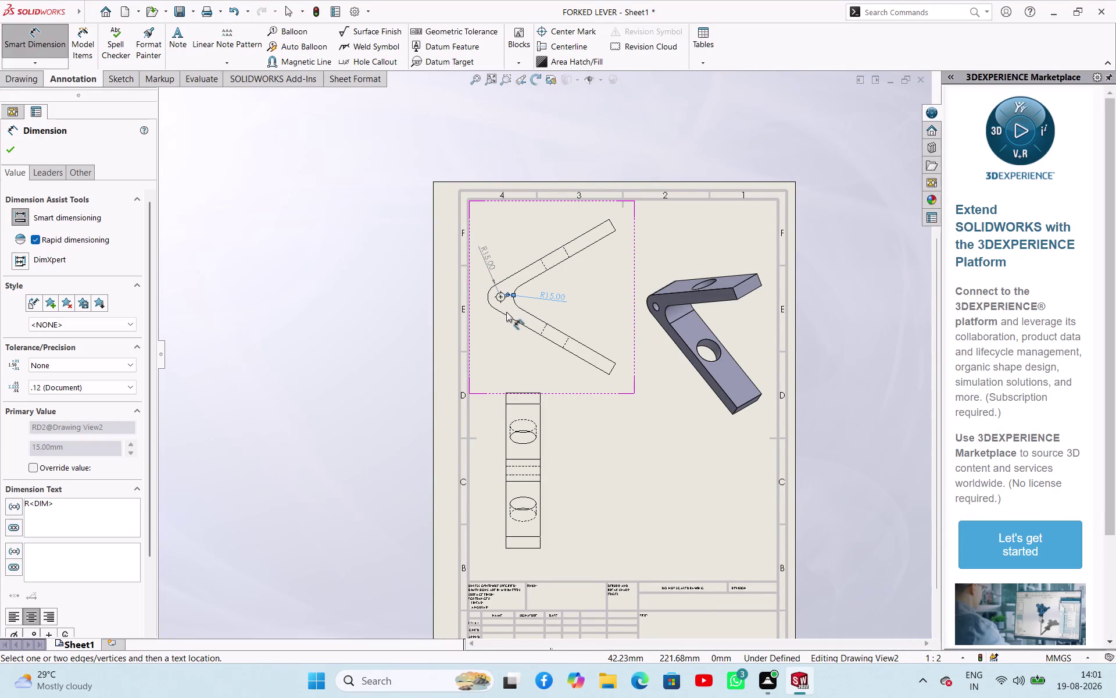
scroll(down, 3)
scroll(down, 3)
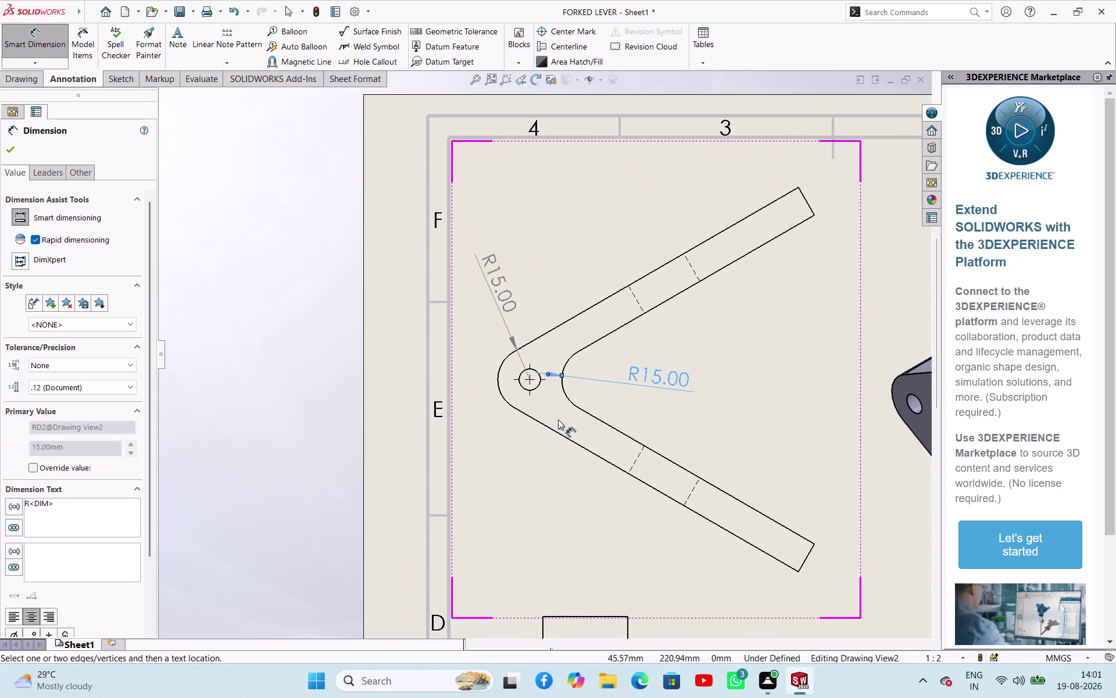
click(537, 387)
click(527, 457)
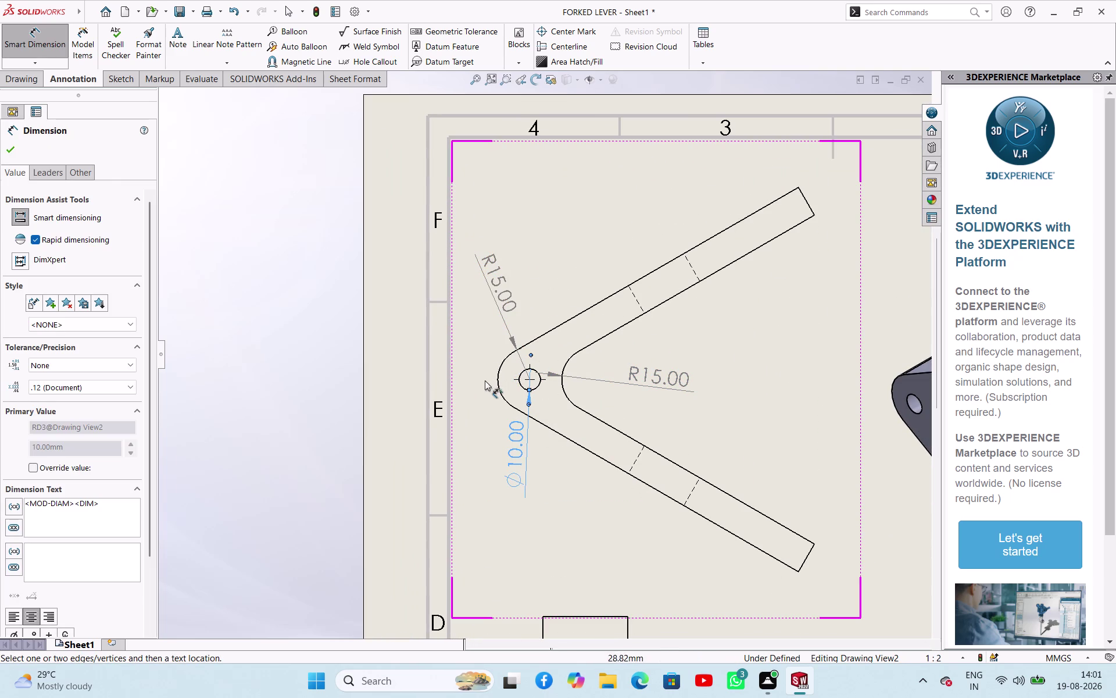
drag(476, 378, 500, 383)
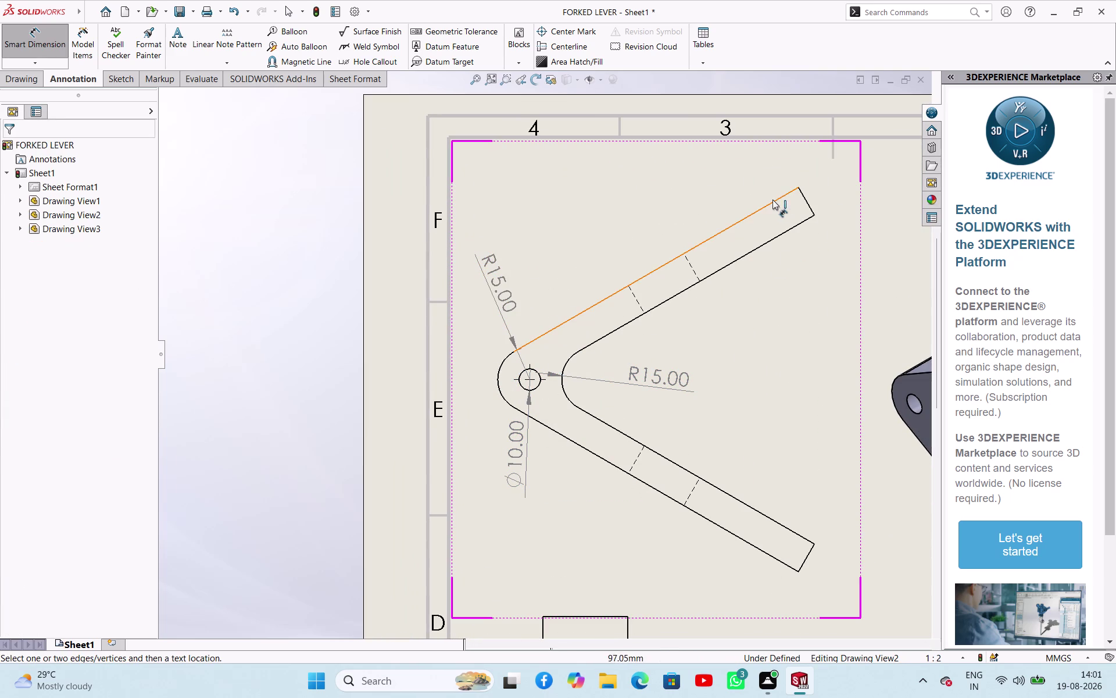
click(773, 203)
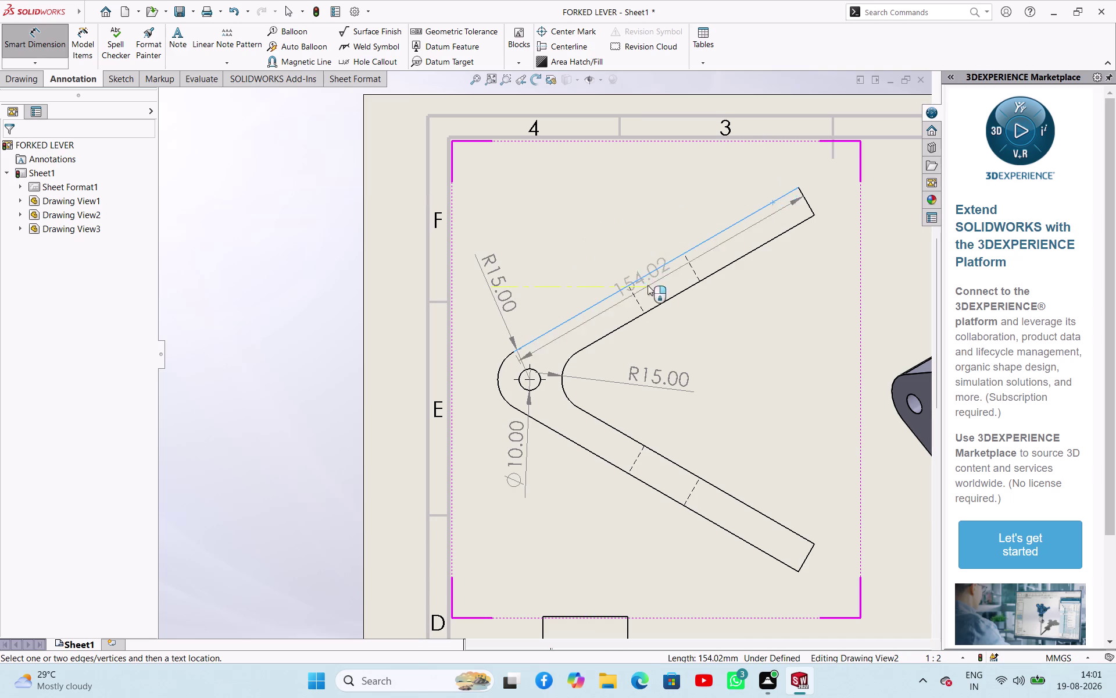
key(Escape)
scroll(up, 3)
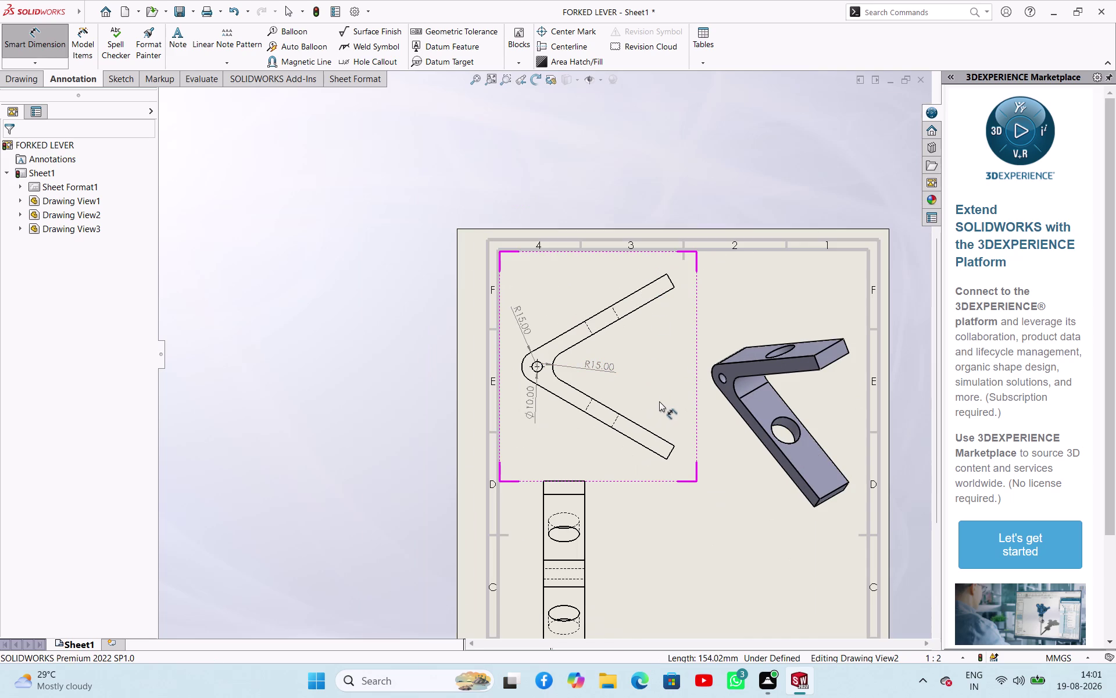
Dimension the upper arm width as Ø30.00 in the front view.
click(566, 481)
click(560, 456)
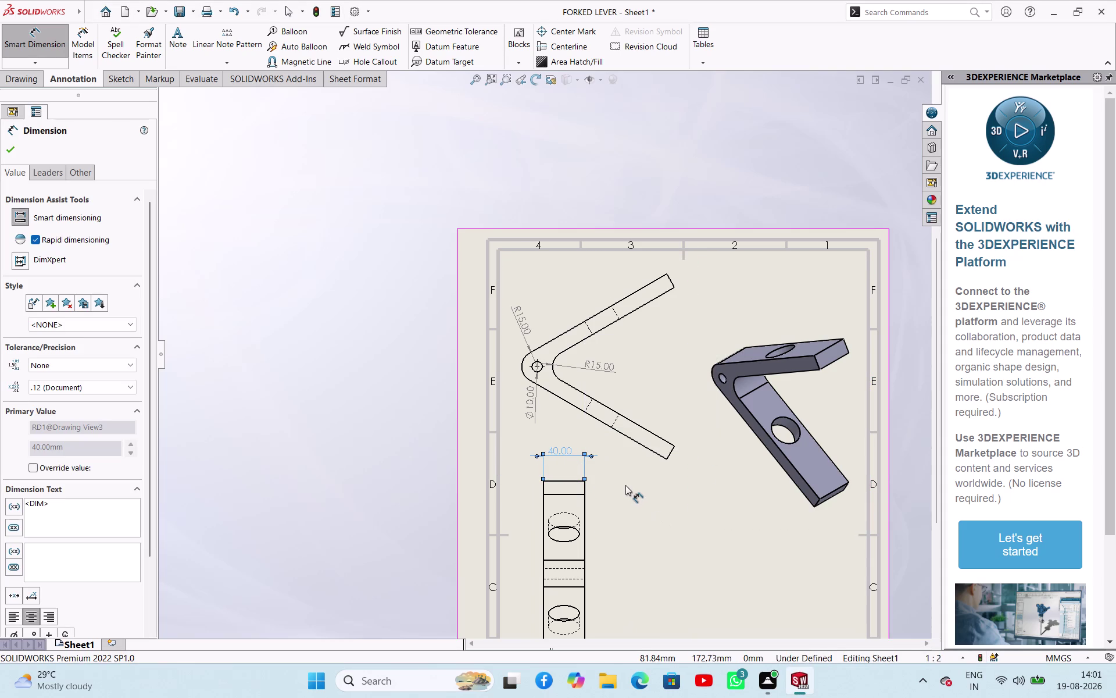
click(588, 329)
click(616, 315)
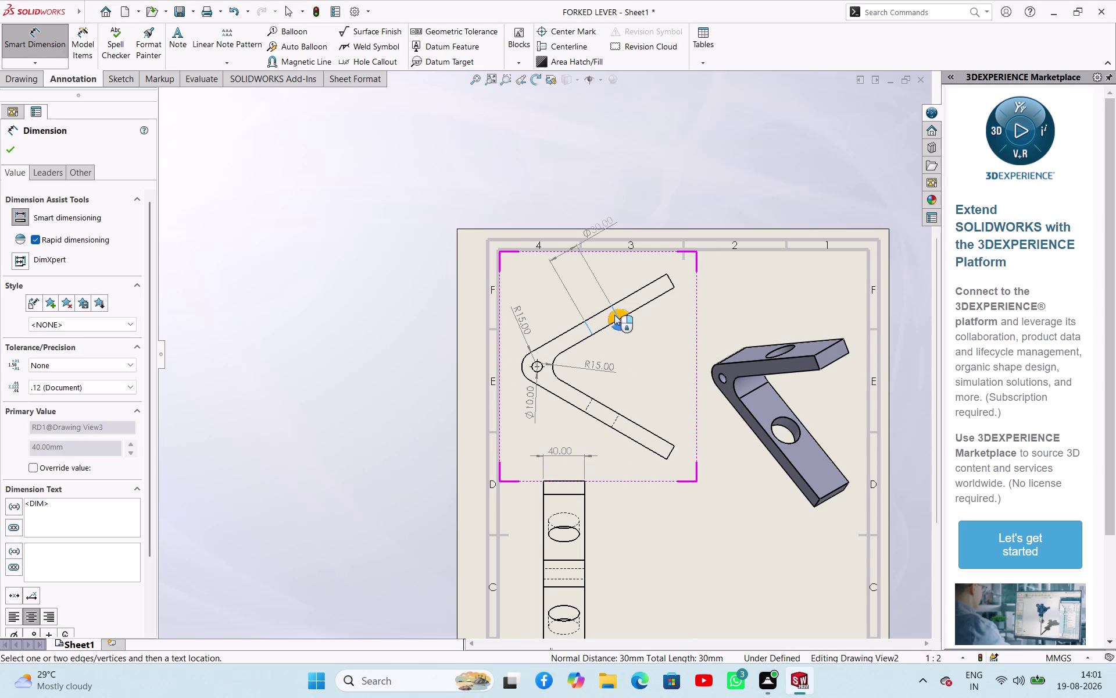
click(588, 298)
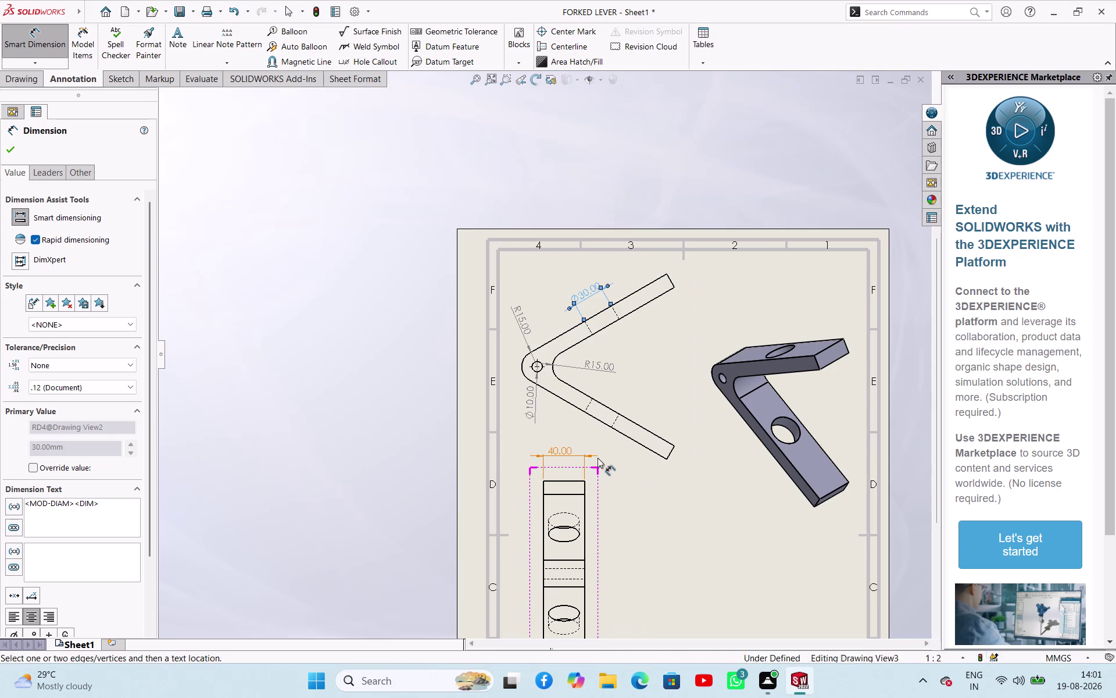
scroll(up, 3)
scroll(down, 3)
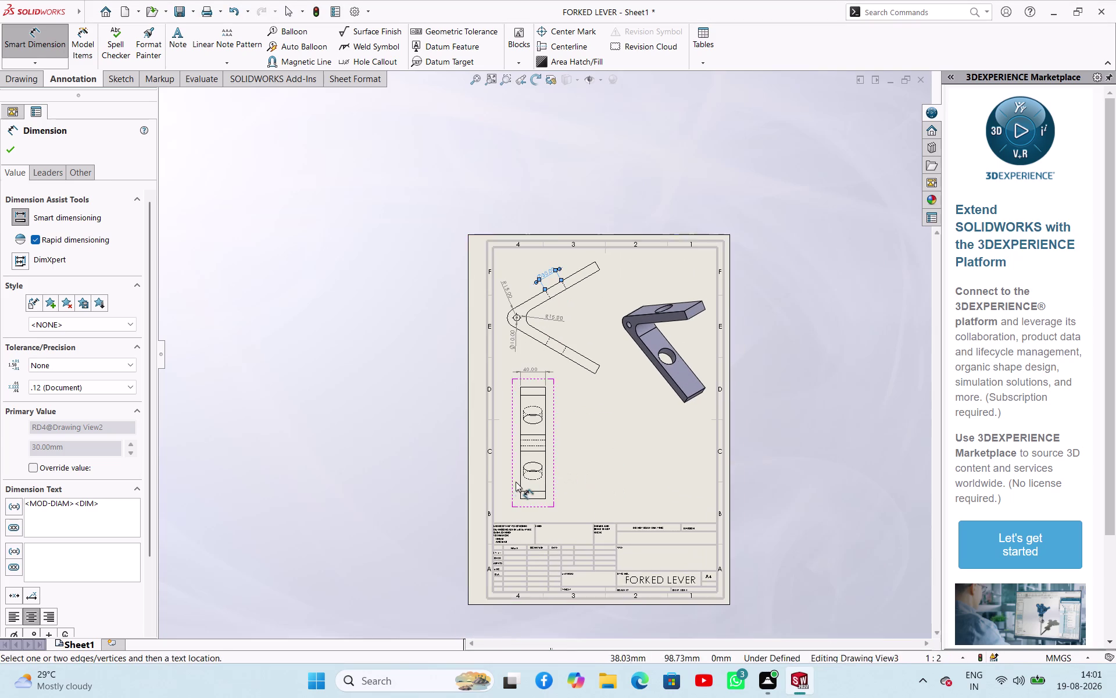
scroll(up, 3)
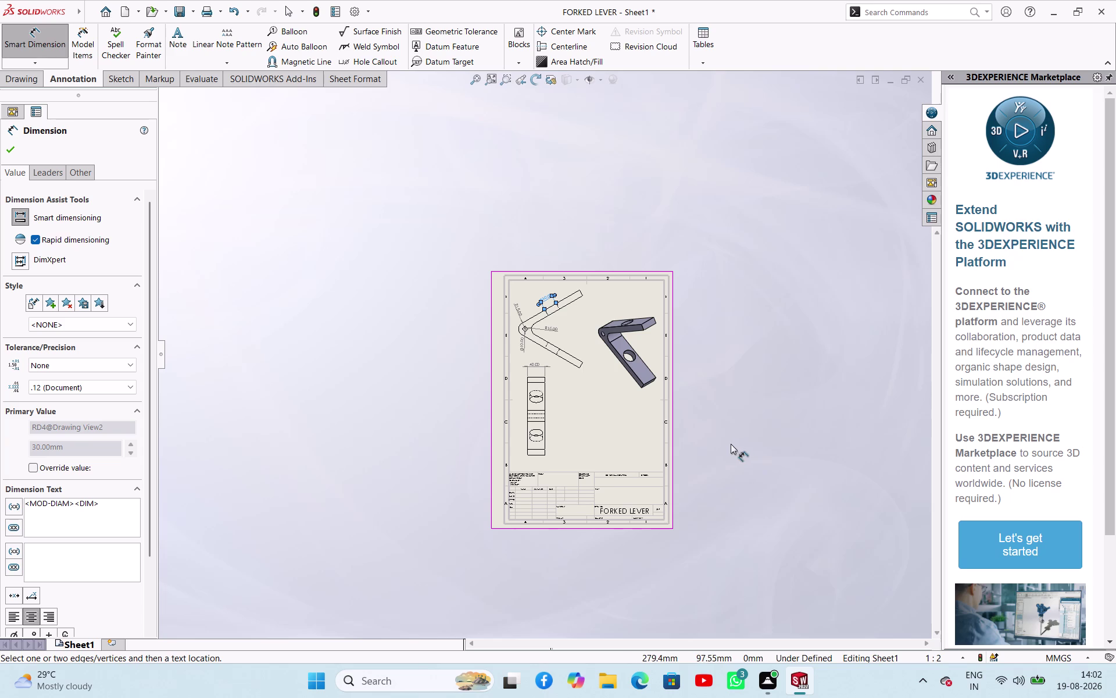
scroll(down, 3)
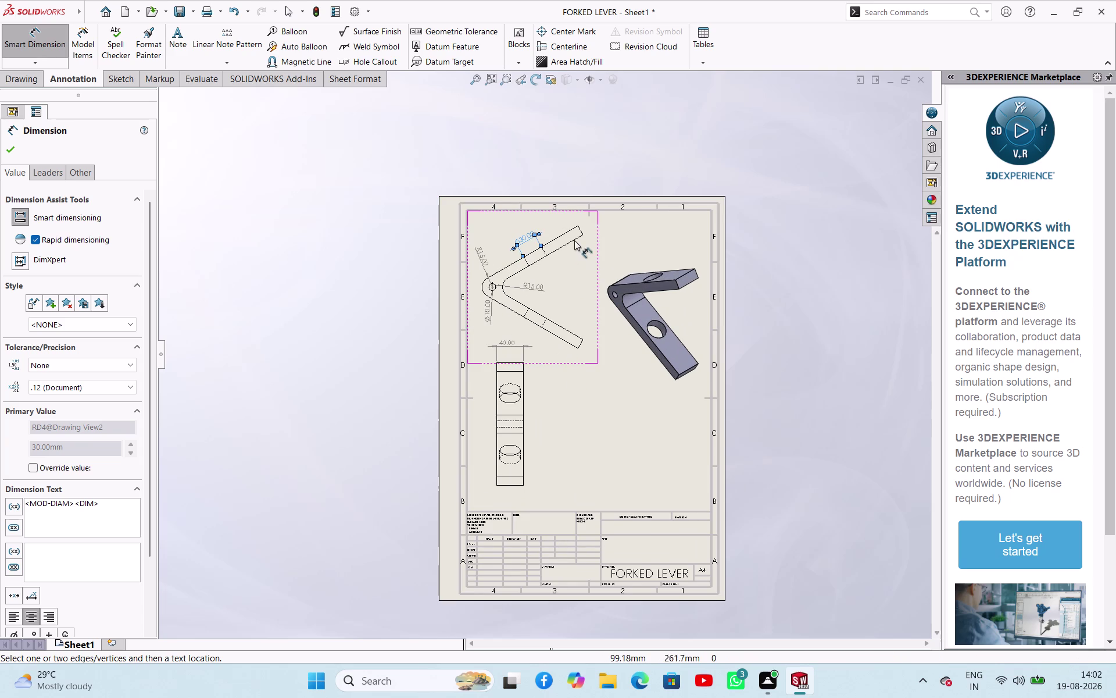
Add the 15.00 lower arm-end dimension and close the Dimension PropertyManager.
click(580, 343)
click(592, 352)
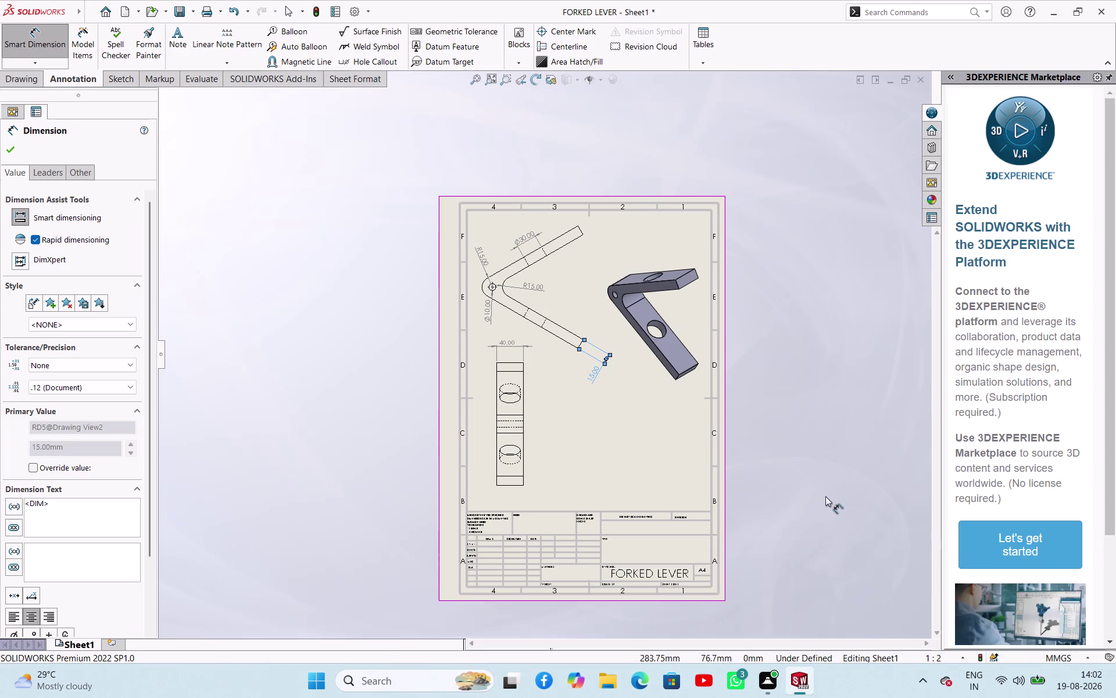
scroll(down, 3)
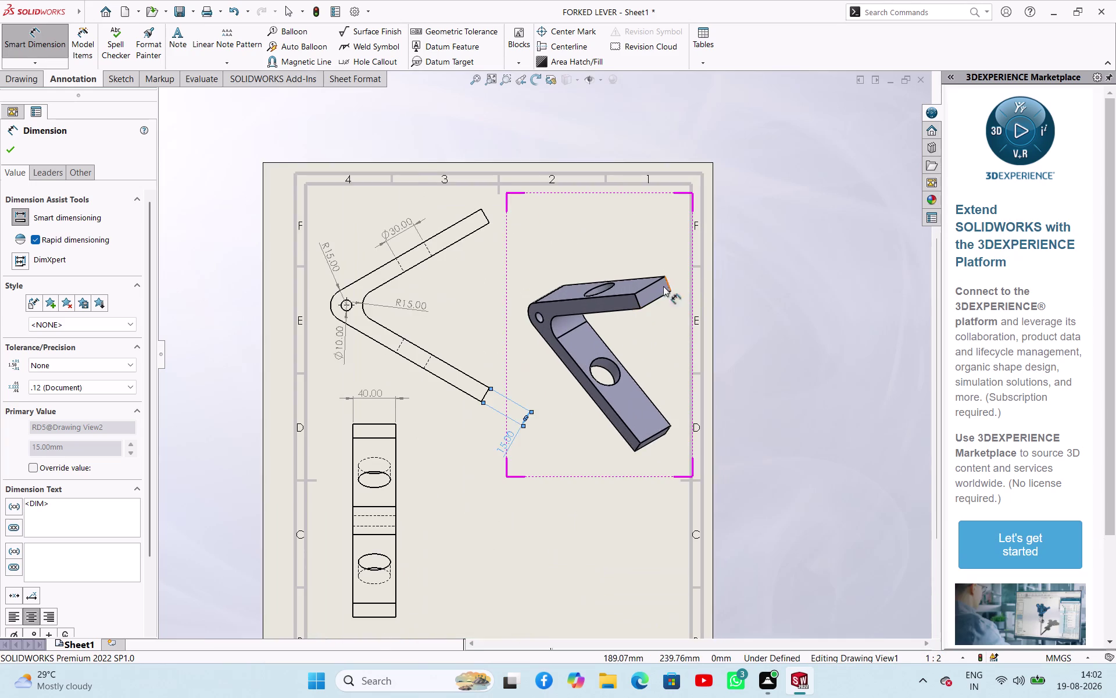
scroll(down, 3)
scroll(up, 3)
scroll(down, 3)
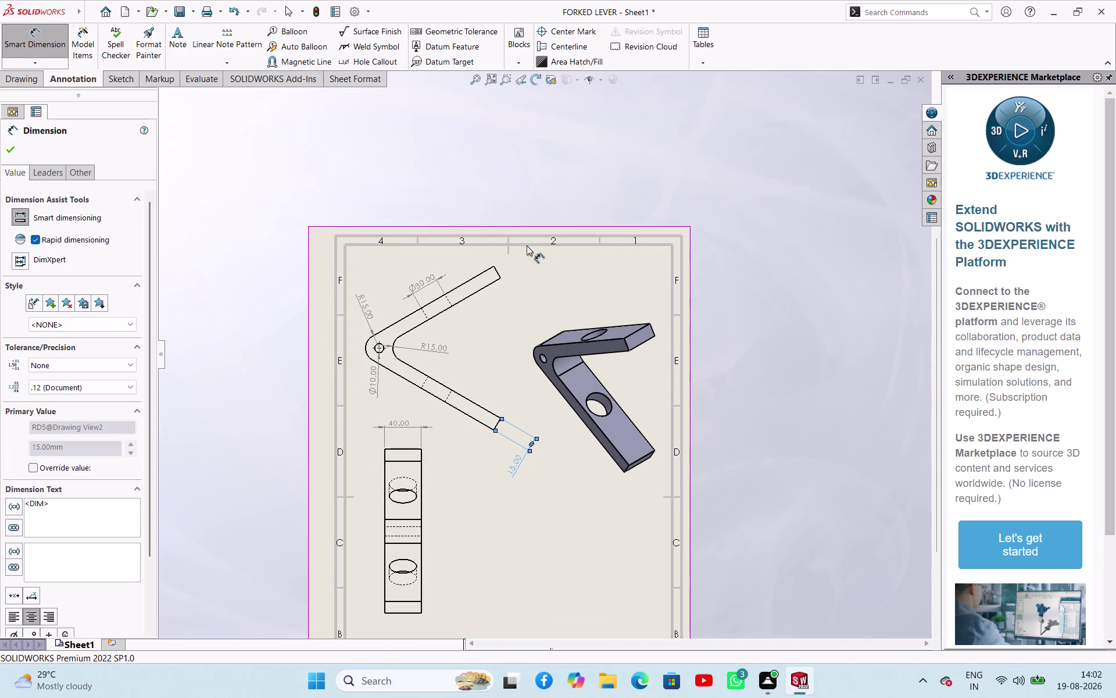
scroll(down, 3)
scroll(up, 3)
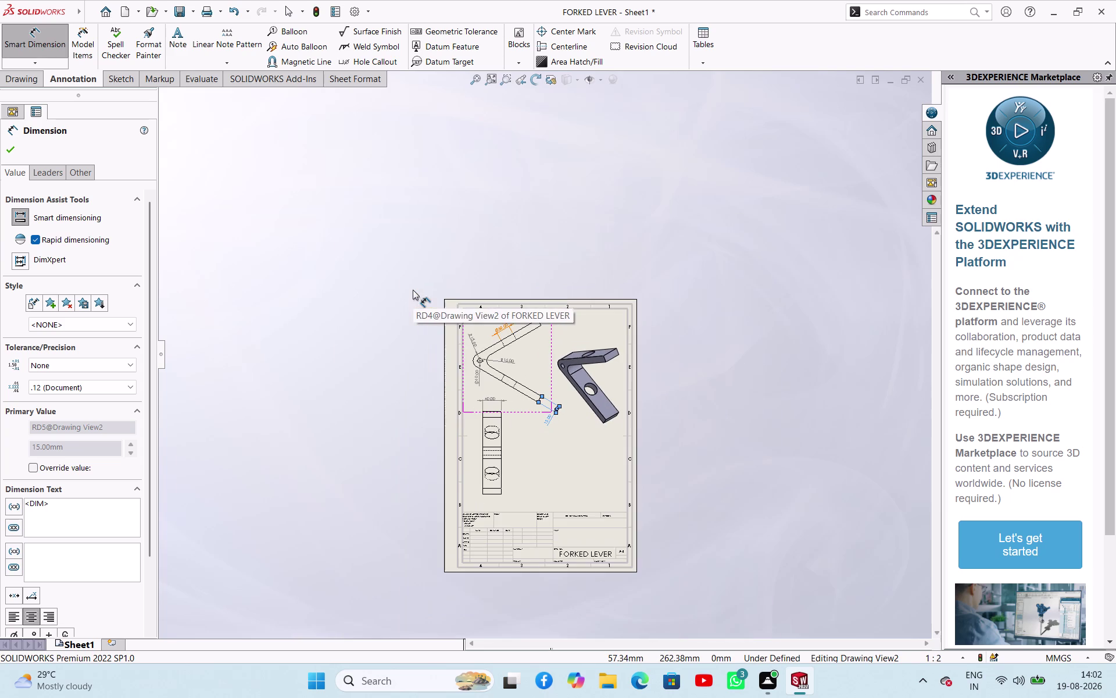
click(12, 152)
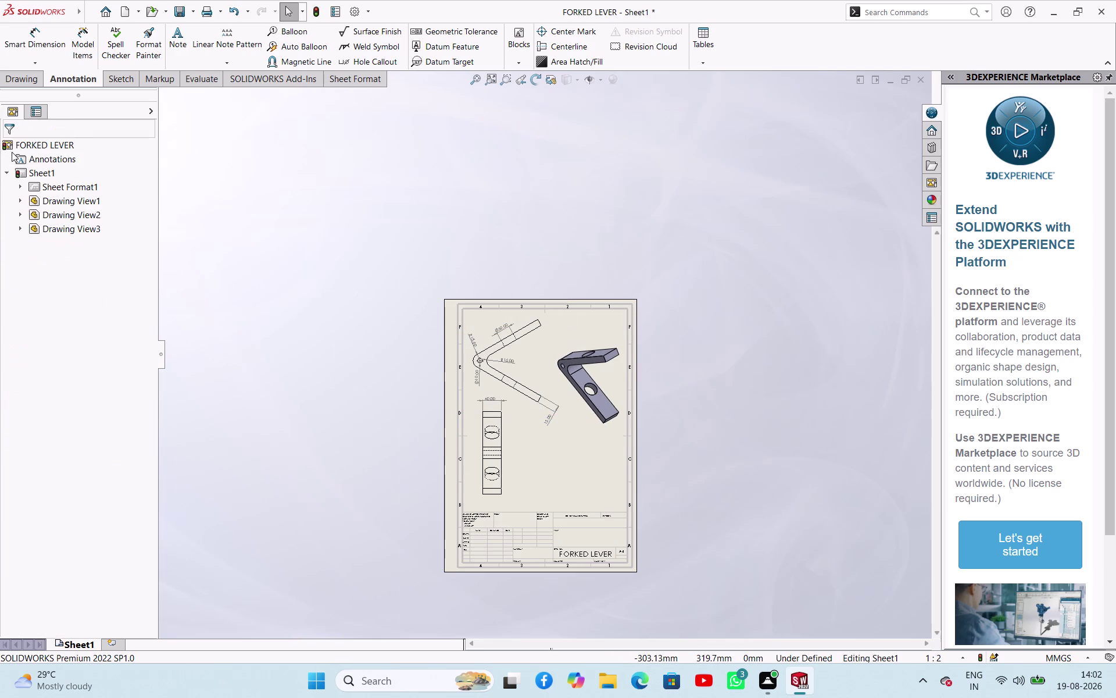
Cancel Model Items without inserting anything and bring up the Drawing commands.
click(88, 49)
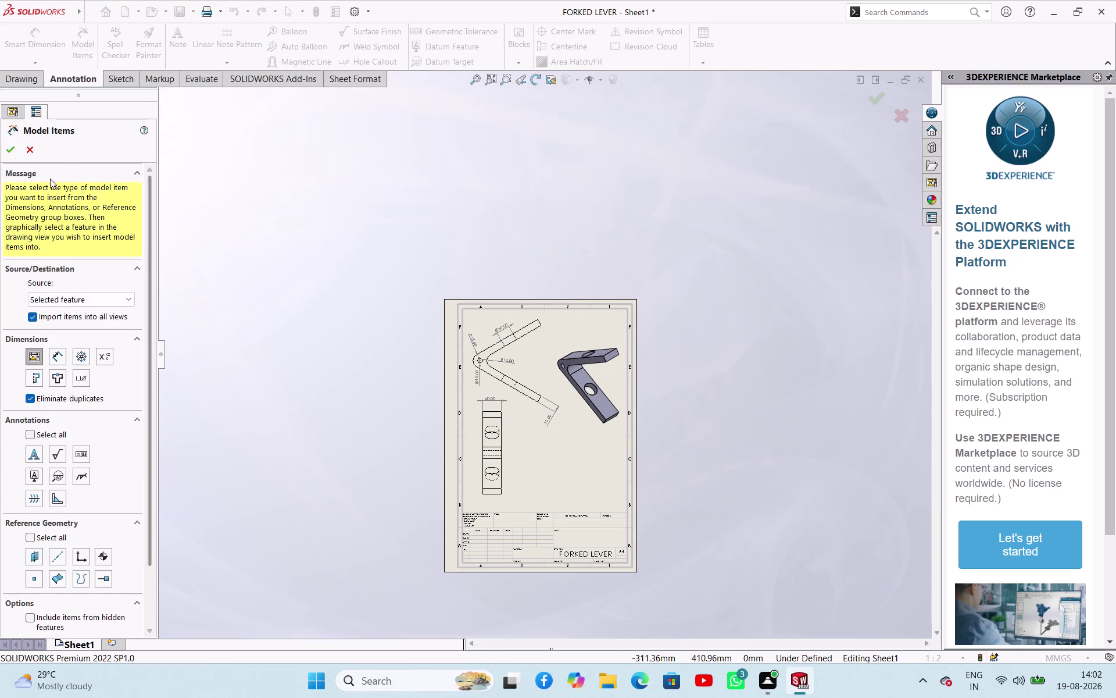
click(33, 149)
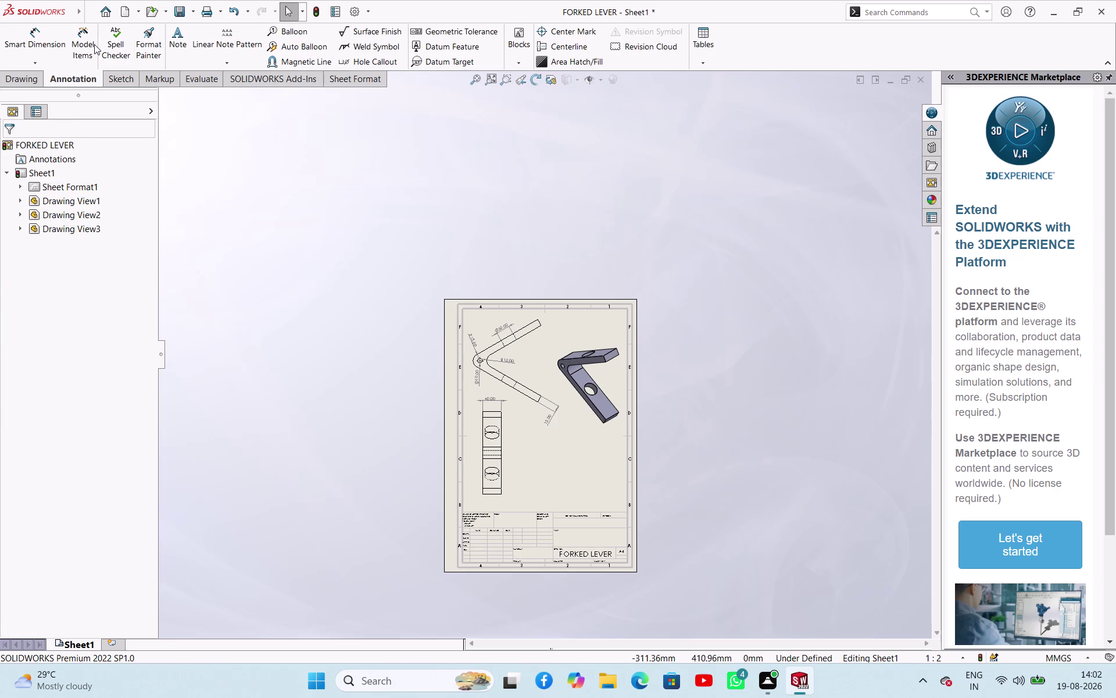
click(20, 76)
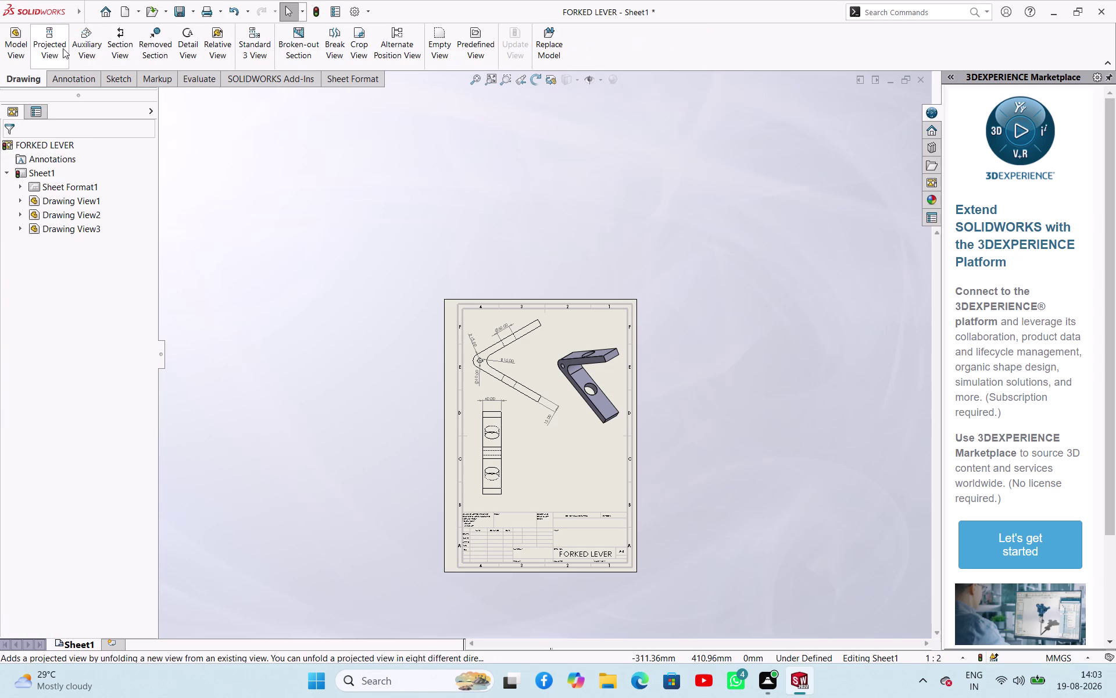
Cut Section A-A vertically through the side view and place it to the right.
click(111, 40)
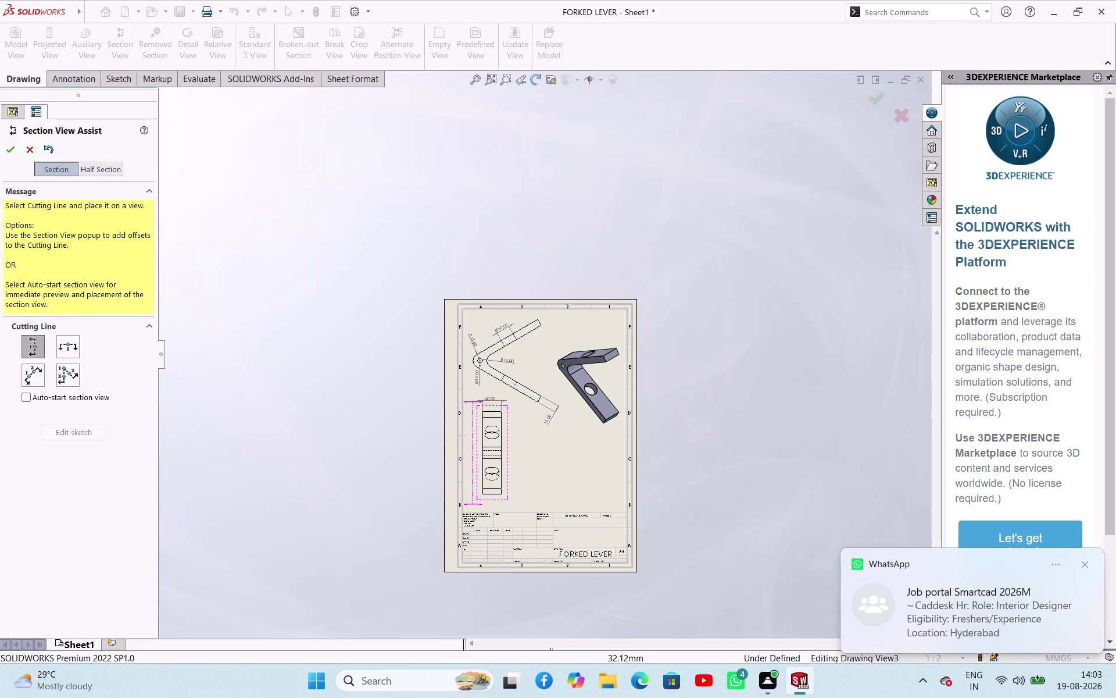
click(493, 454)
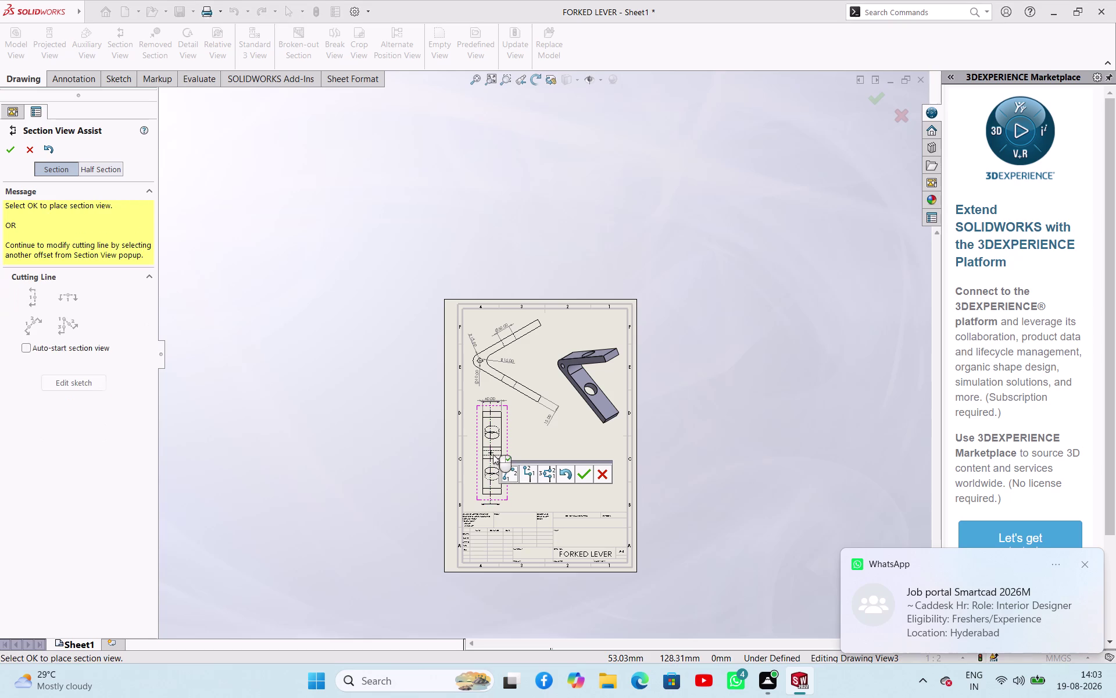
click(581, 479)
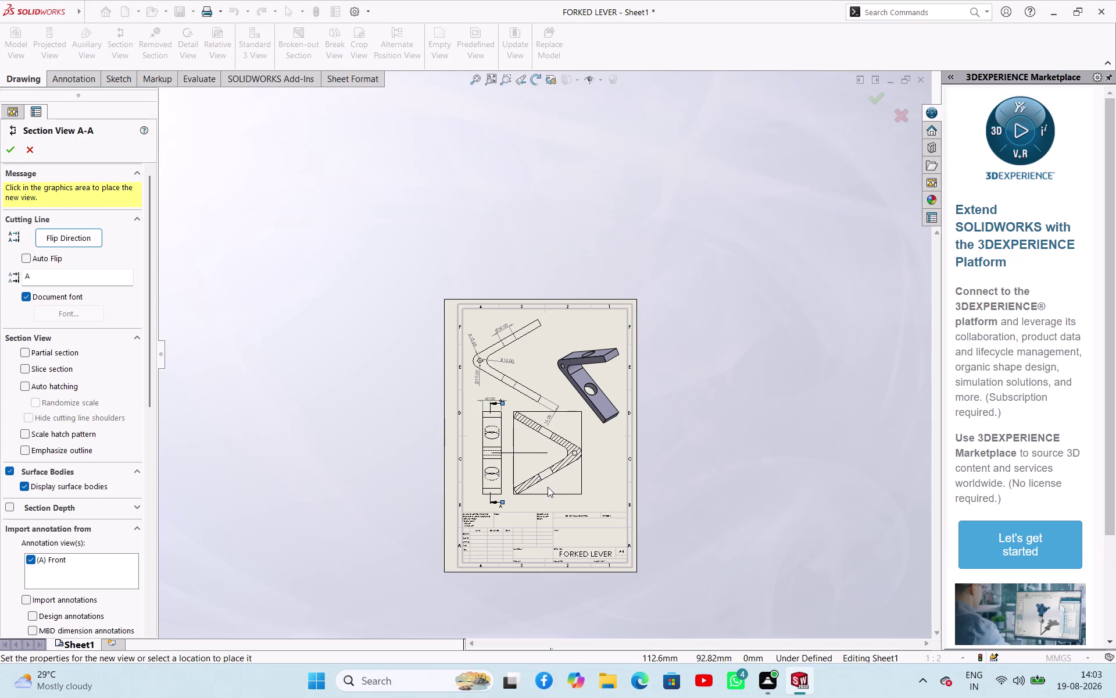
click(548, 487)
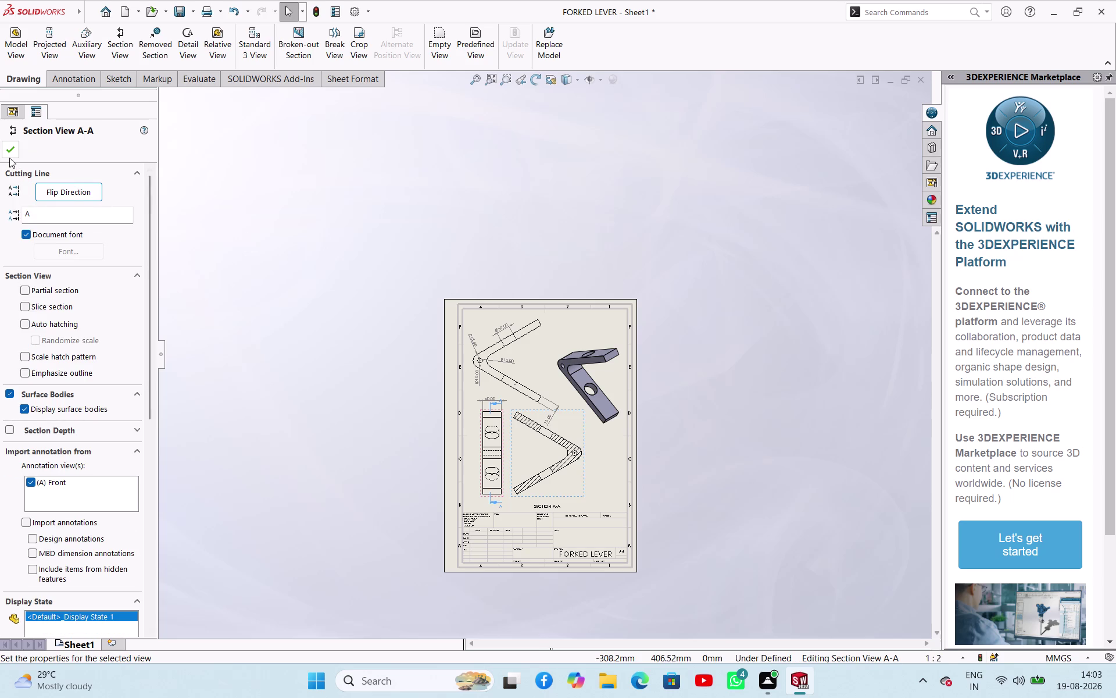
click(10, 158)
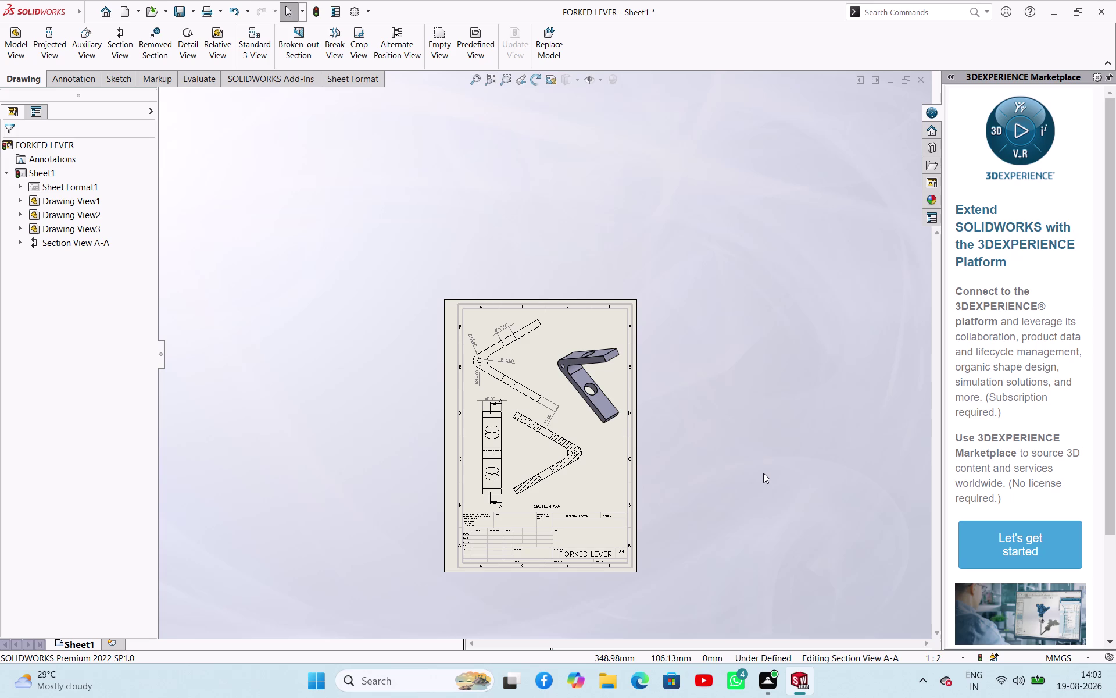
scroll(up, 3)
scroll(down, 3)
scroll(down, 3)
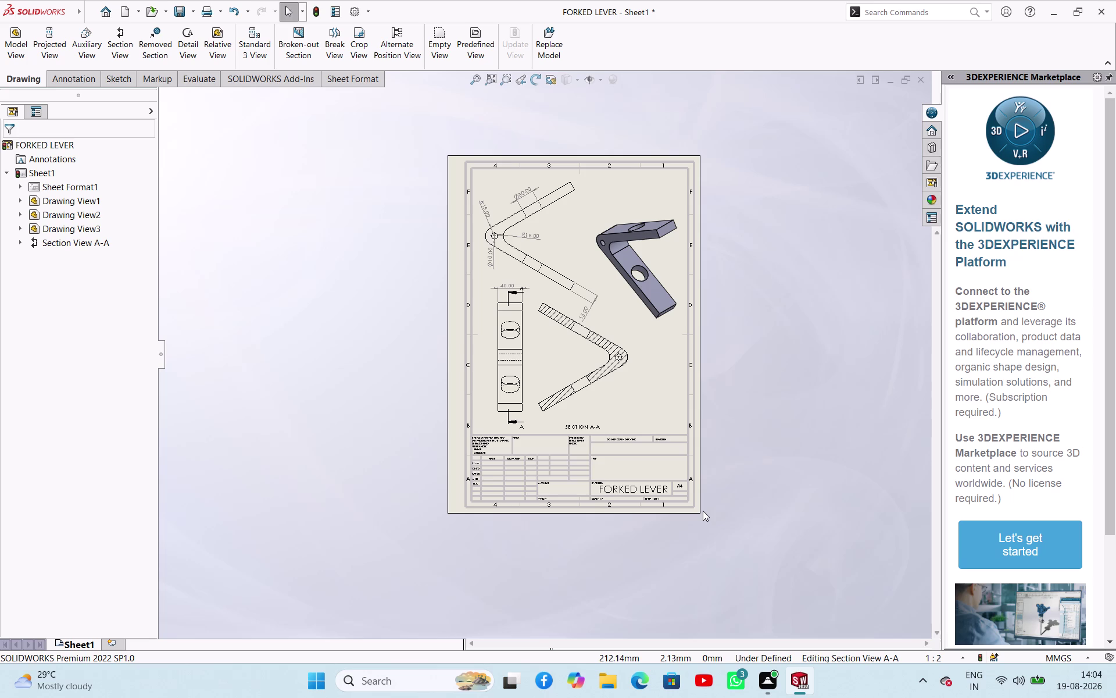
scroll(down, 3)
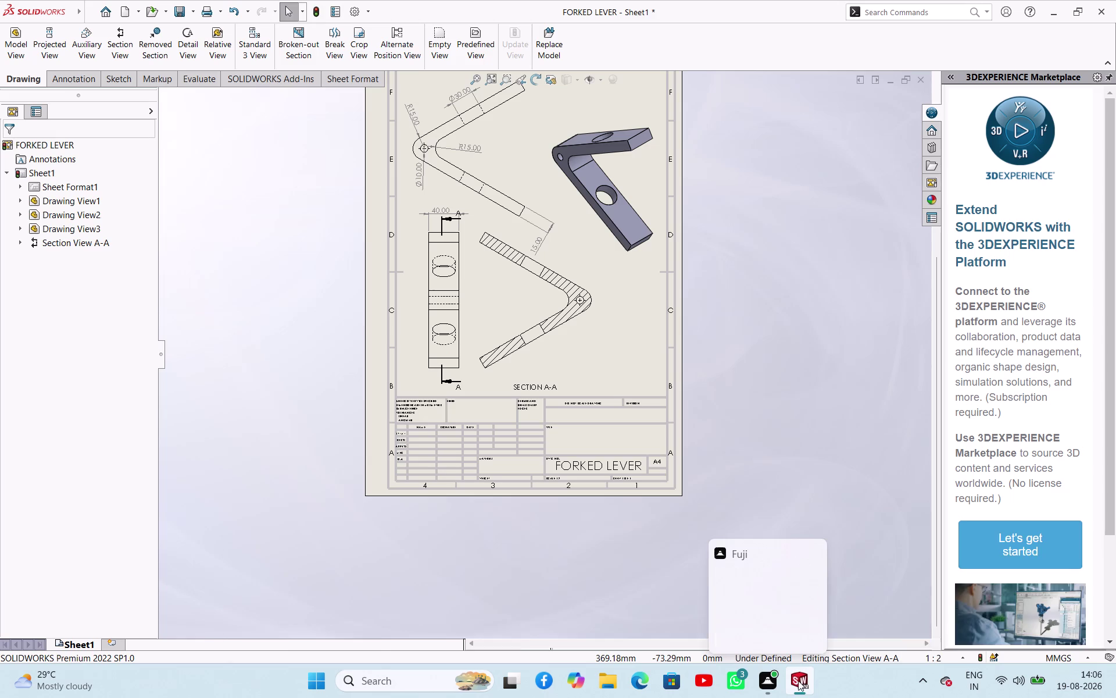
scroll(up, 3)
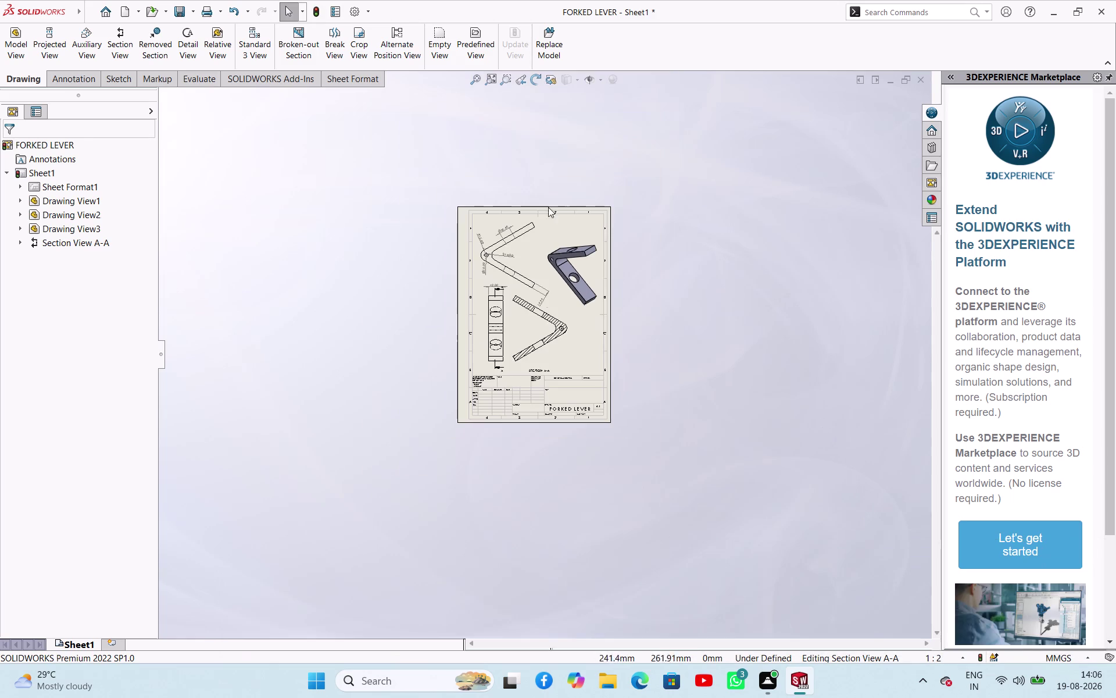
scroll(down, 3)
scroll(up, 3)
scroll(down, 3)
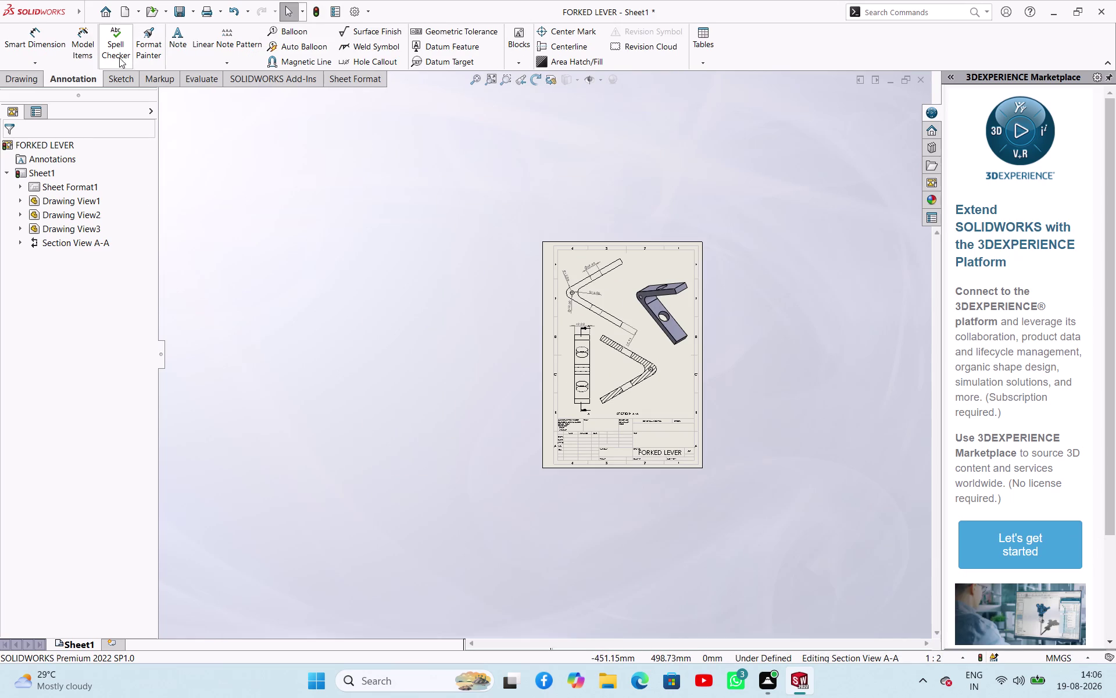
Save the drawing as Adobe Portable Document Format (*.pdf) into the 19-08 folder.
click(32, 81)
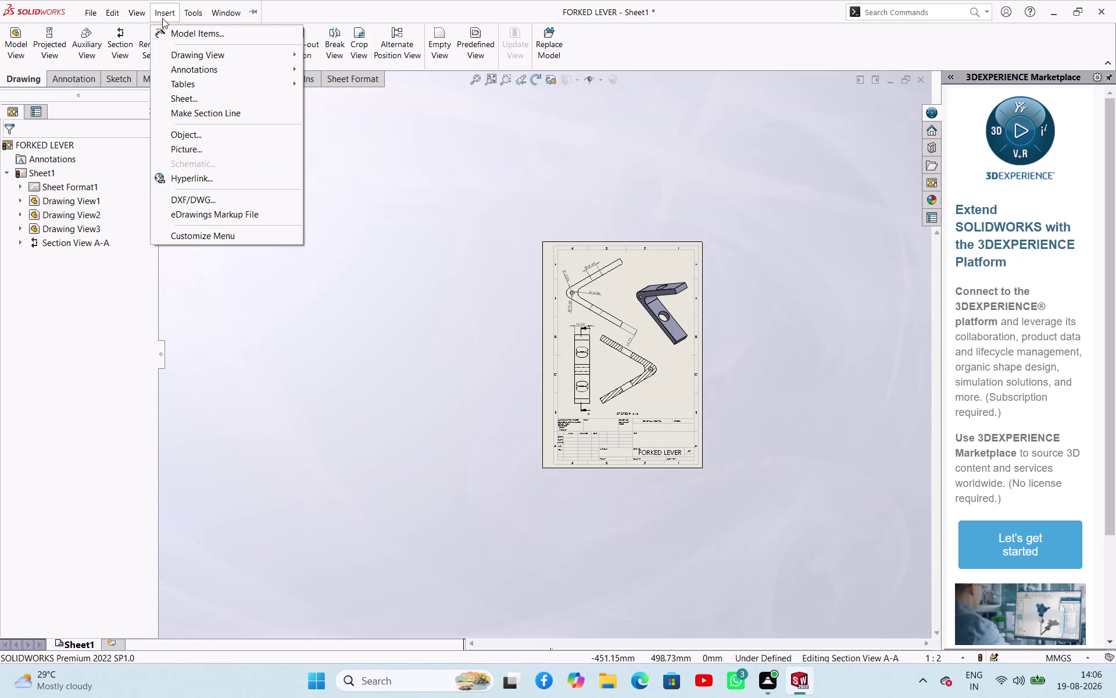
click(280, 273)
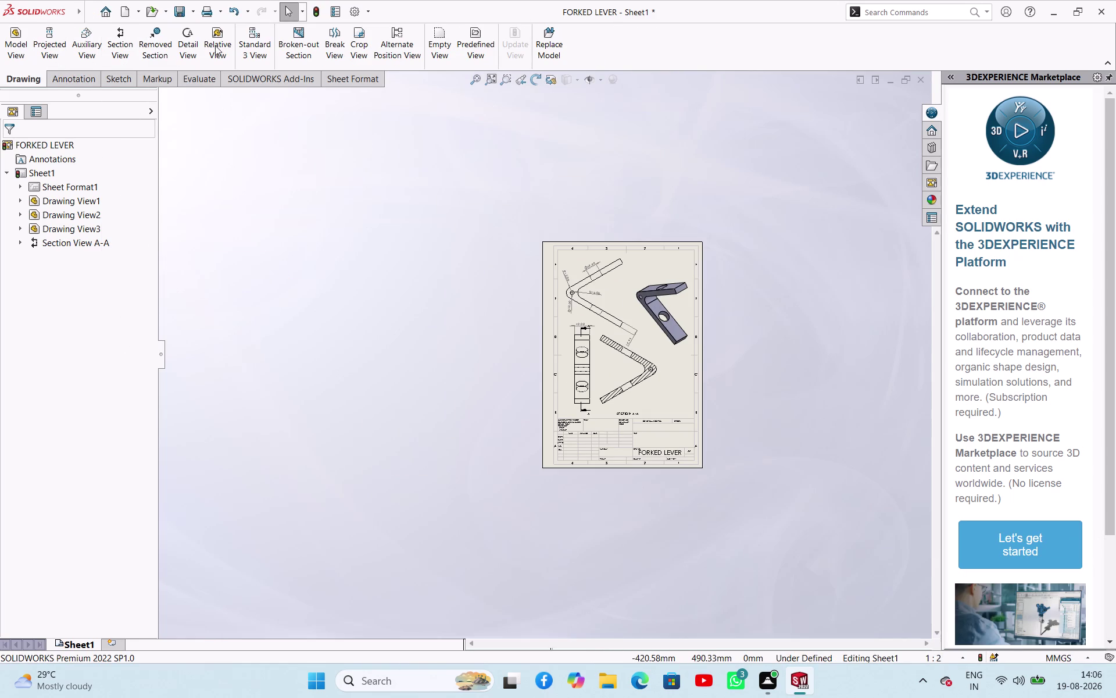
click(191, 7)
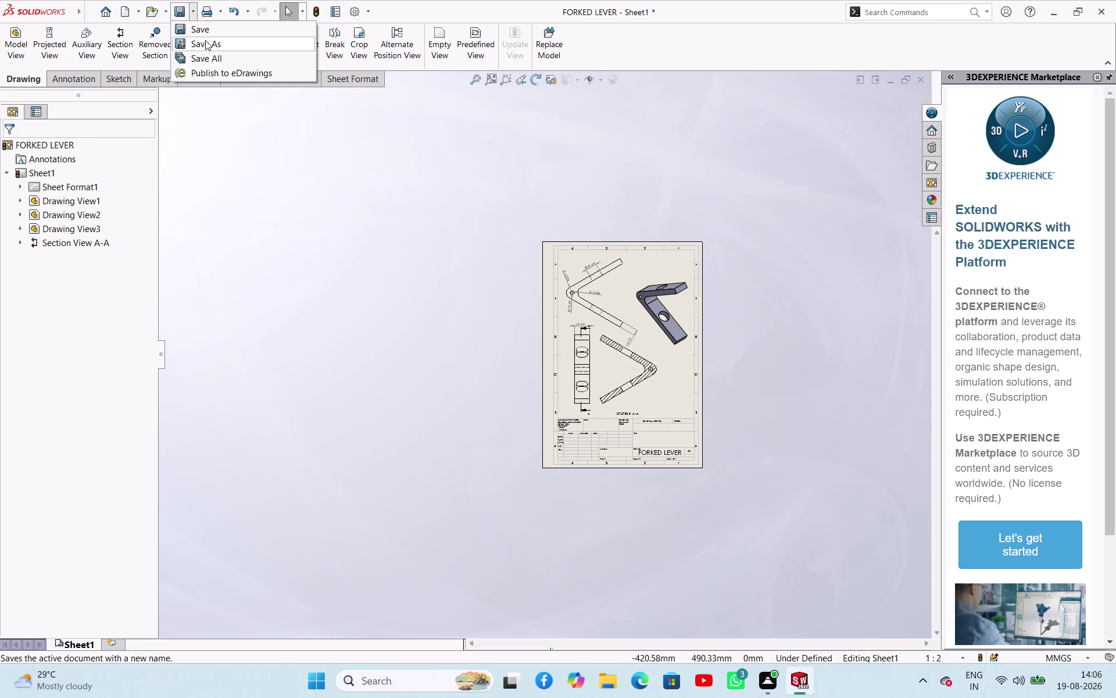
click(205, 41)
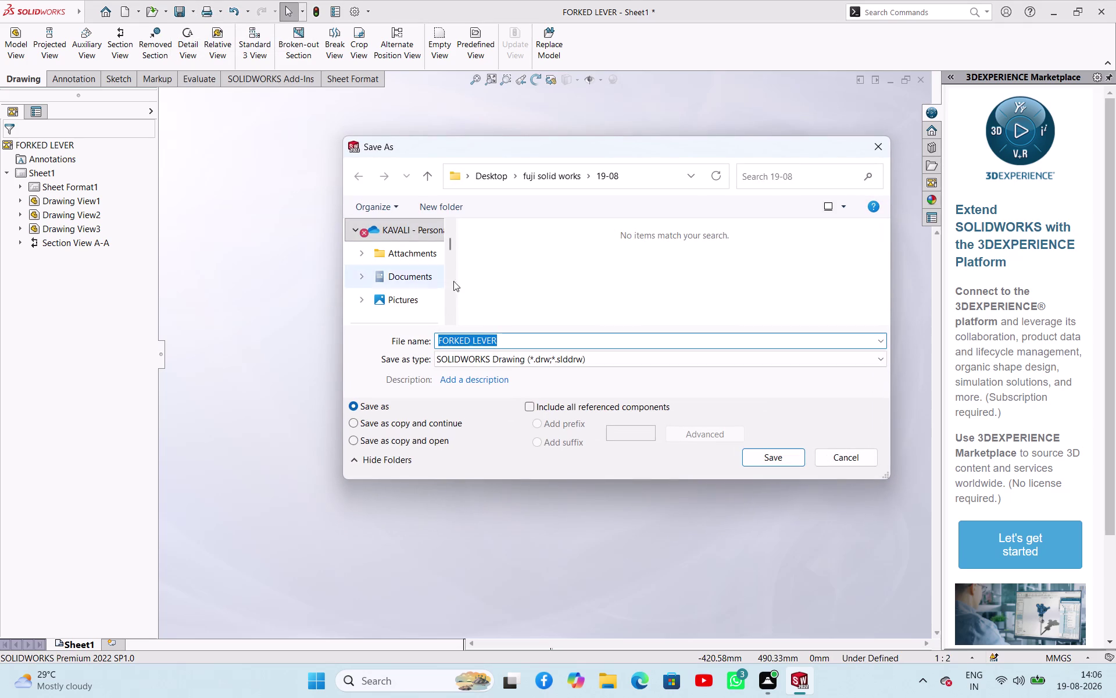
click(575, 361)
click(561, 396)
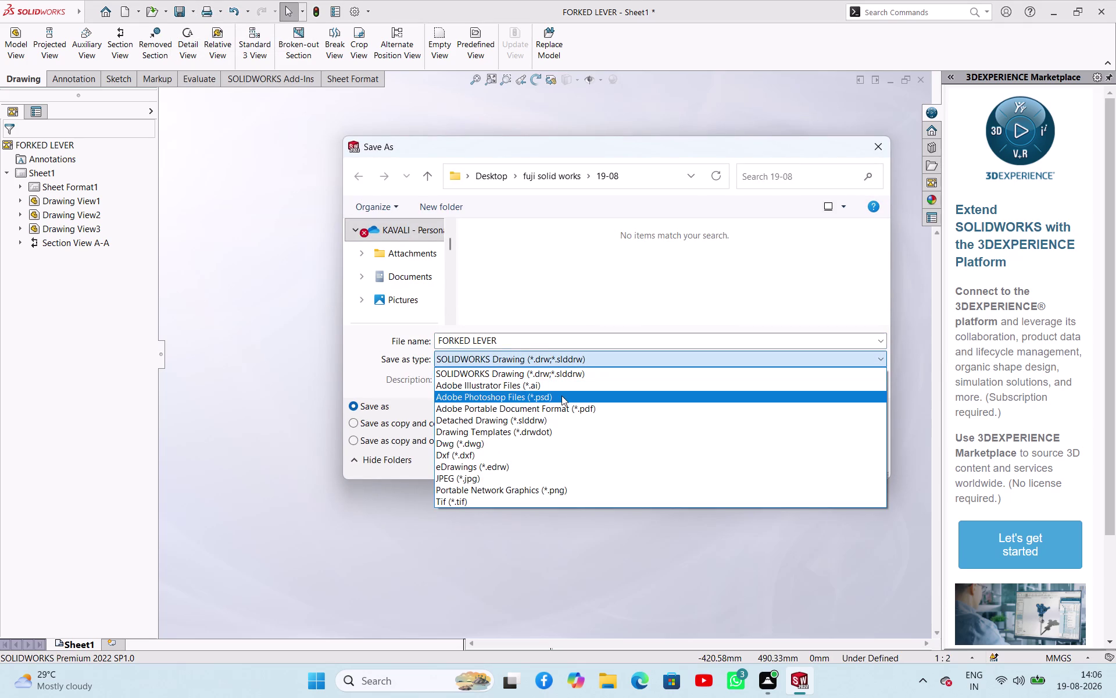
click(560, 401)
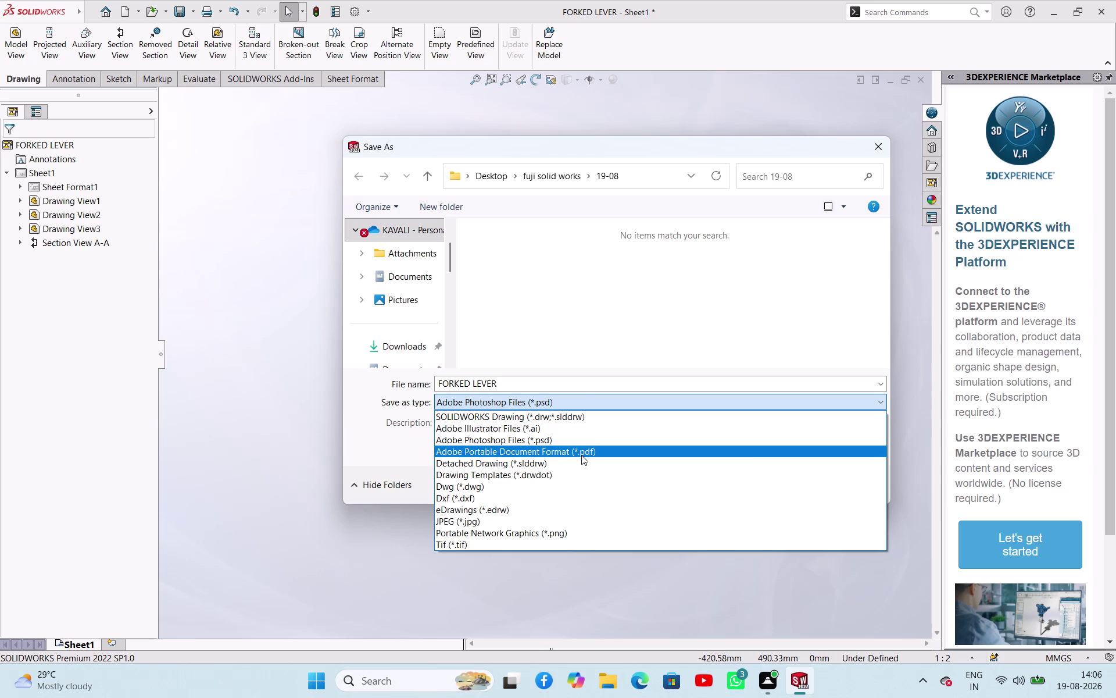
click(582, 454)
click(548, 388)
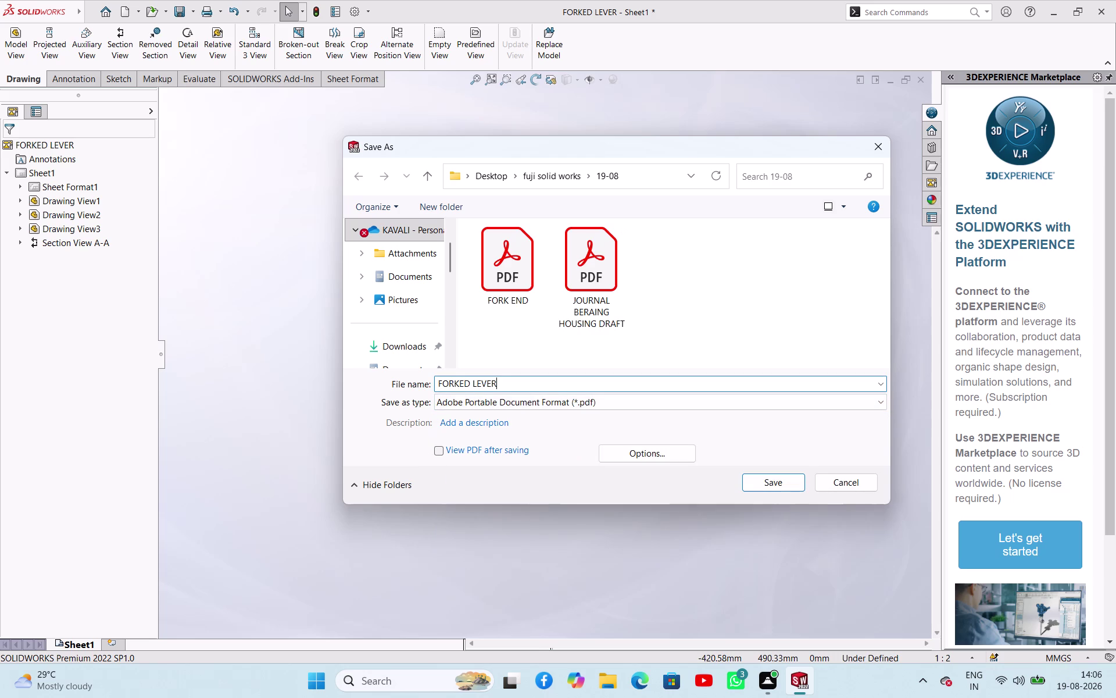
click(746, 477)
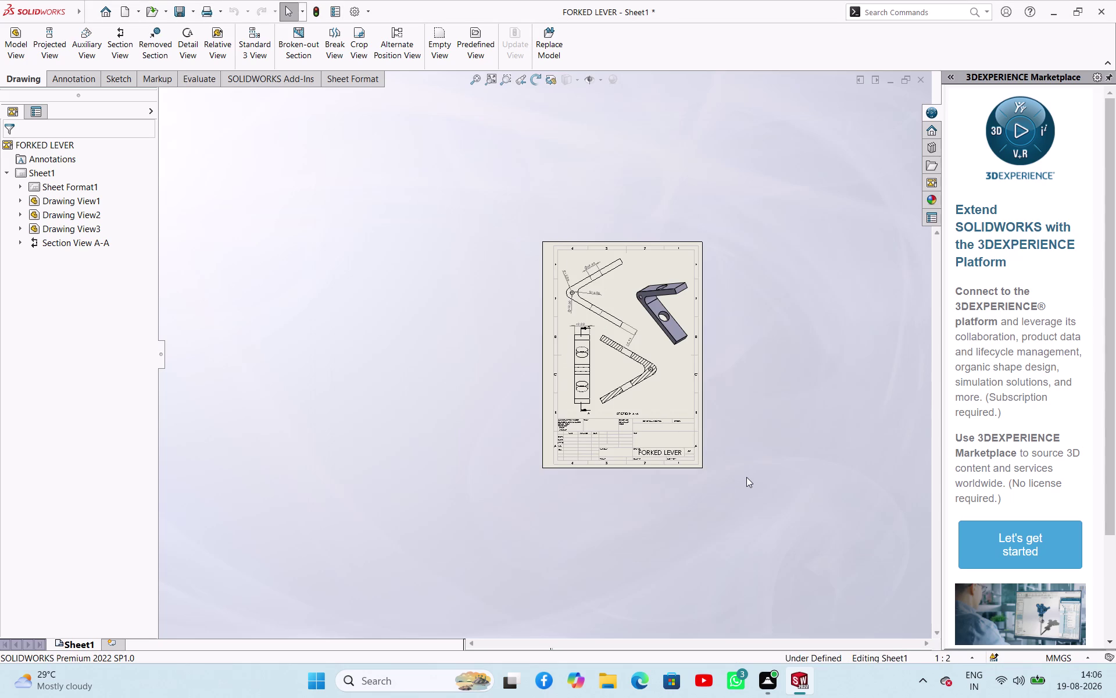